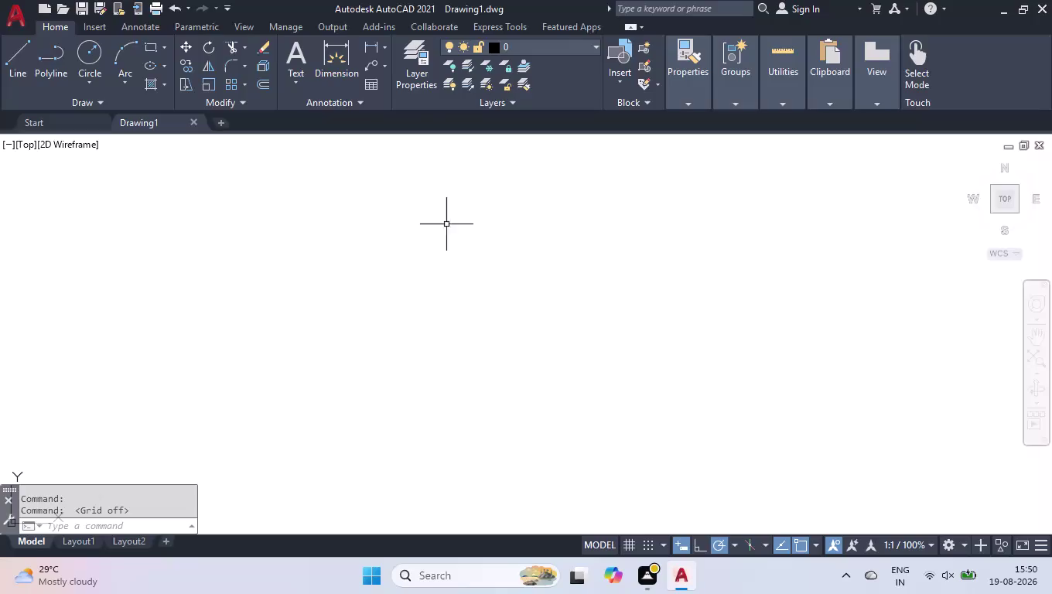
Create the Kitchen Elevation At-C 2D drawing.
Set the drawing units length precision to 0 (whole numbers) with UN.
text(NUN)
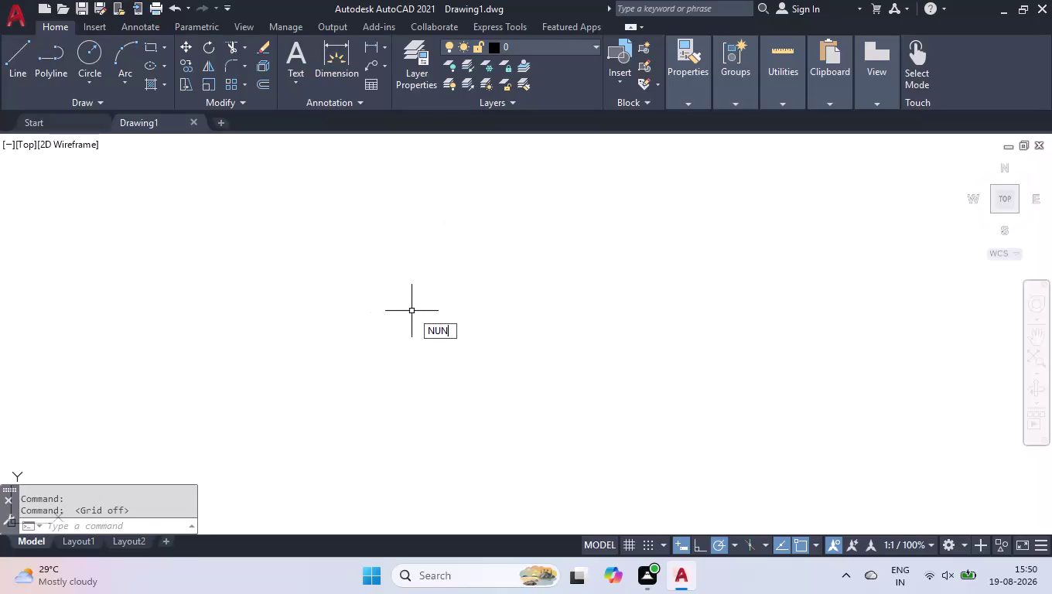
key(BackSpace)
key(BackSpace)
key(BackSpace)
text(UN)
key(Return)
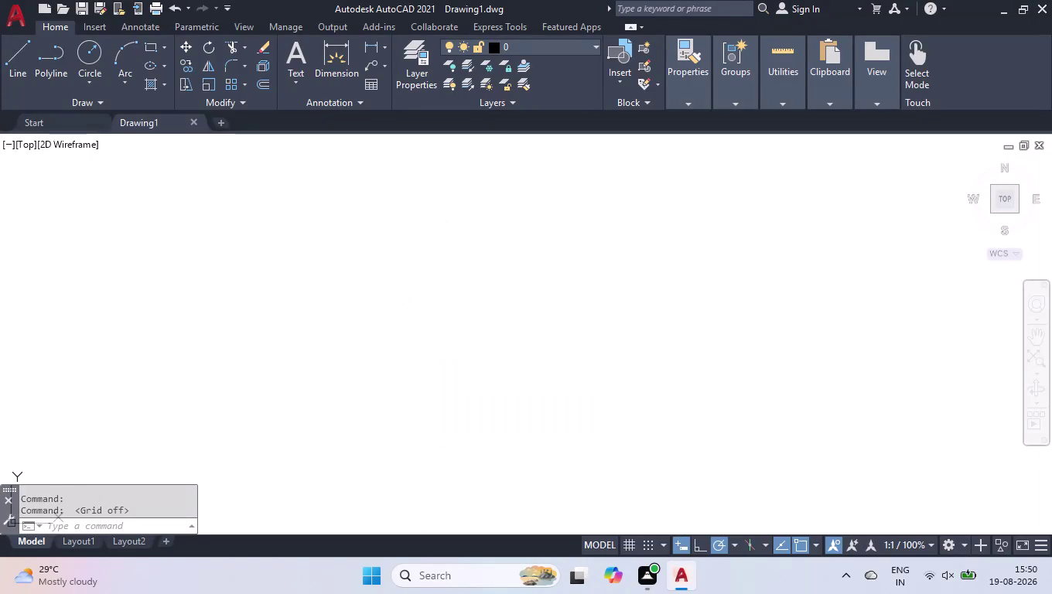
click(427, 208)
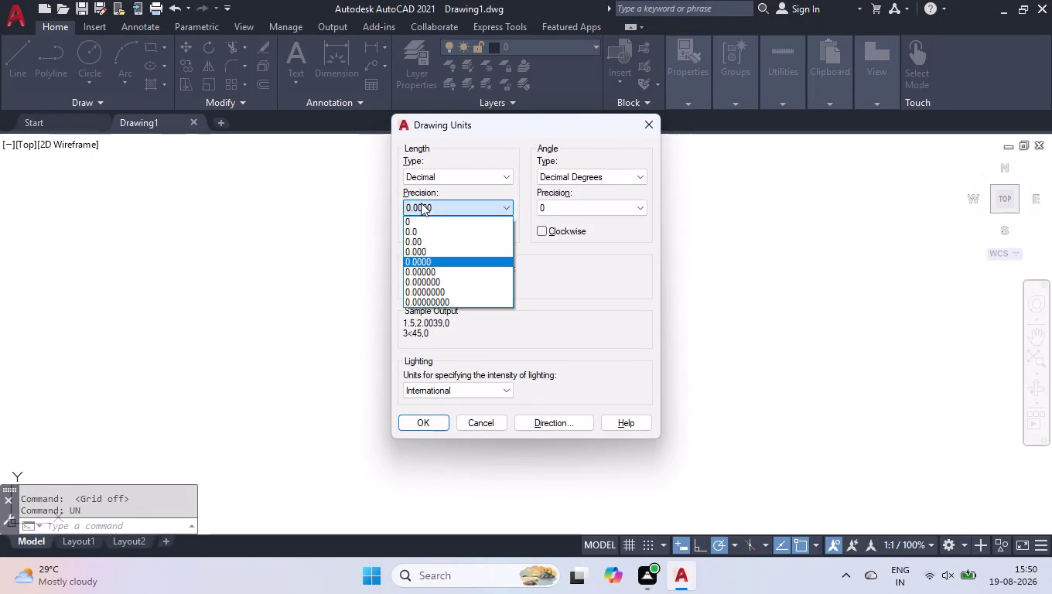
click(422, 225)
click(429, 425)
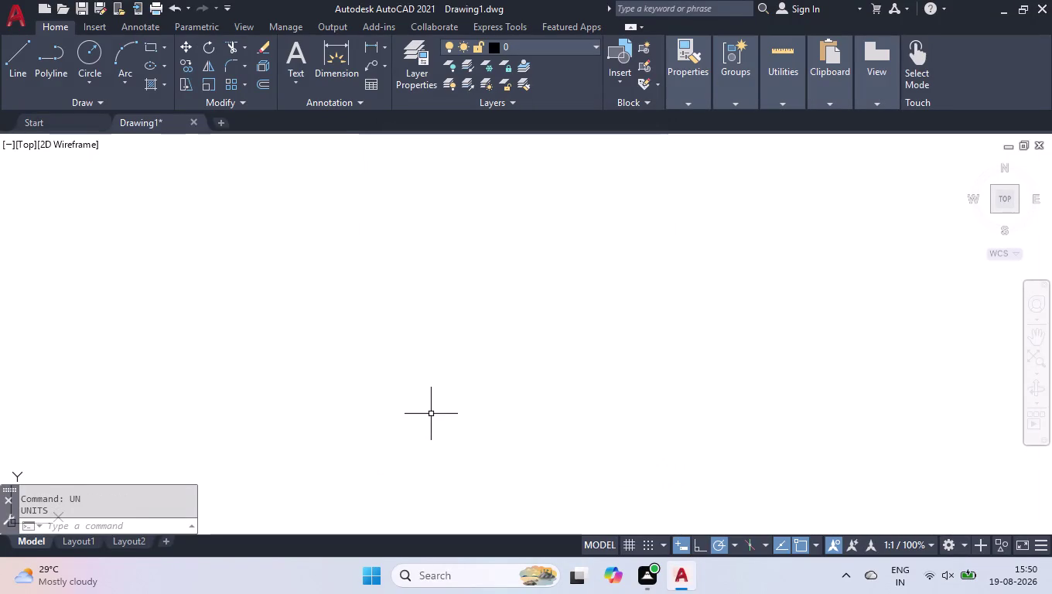
Give the ISO-25 dimension style grey dimension lines using colour 254.
key(d)
key(Return)
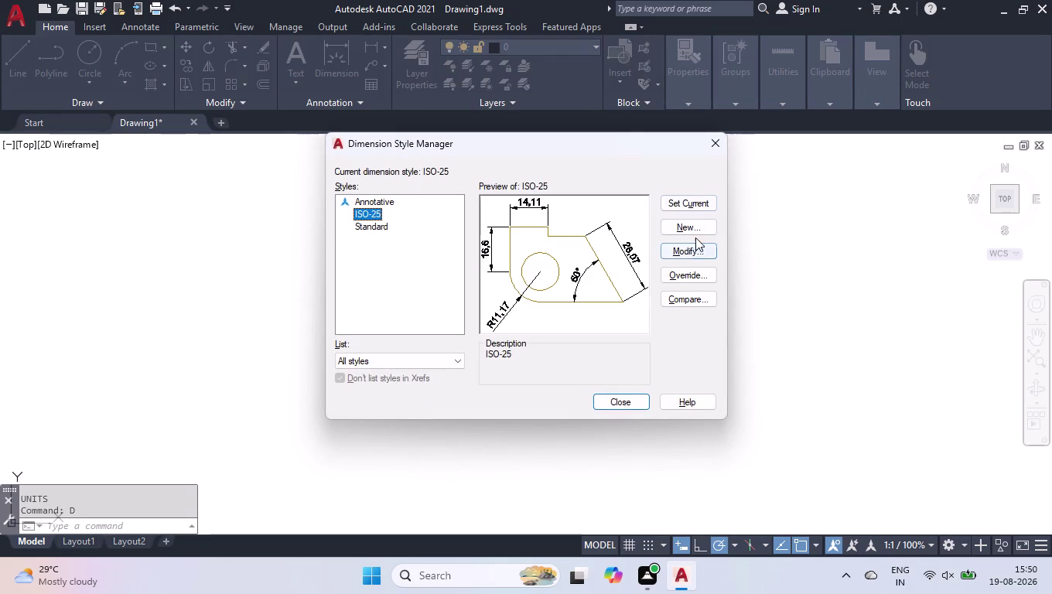
click(693, 252)
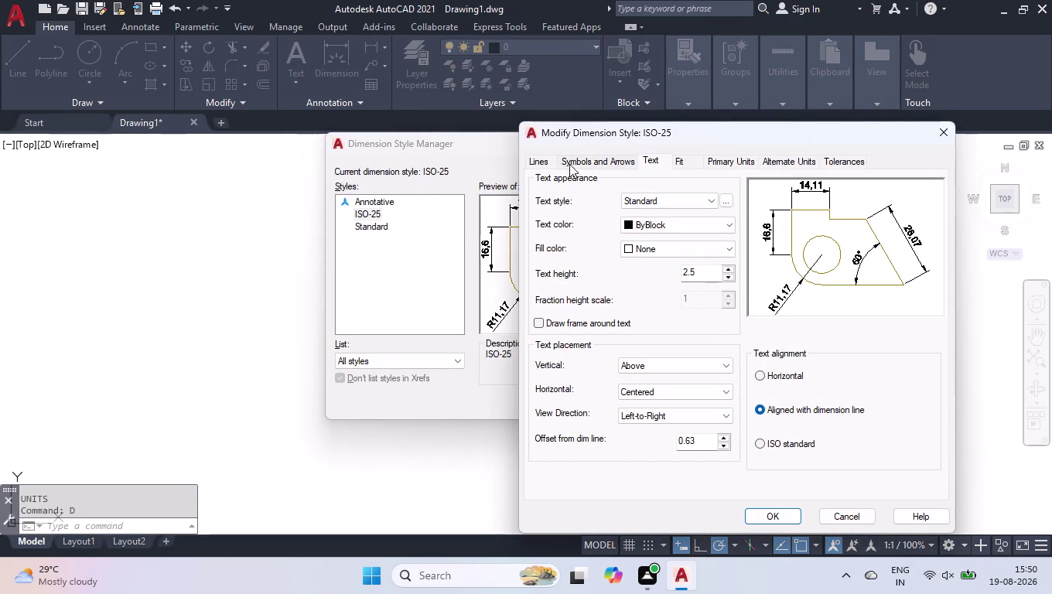
click(546, 164)
click(658, 196)
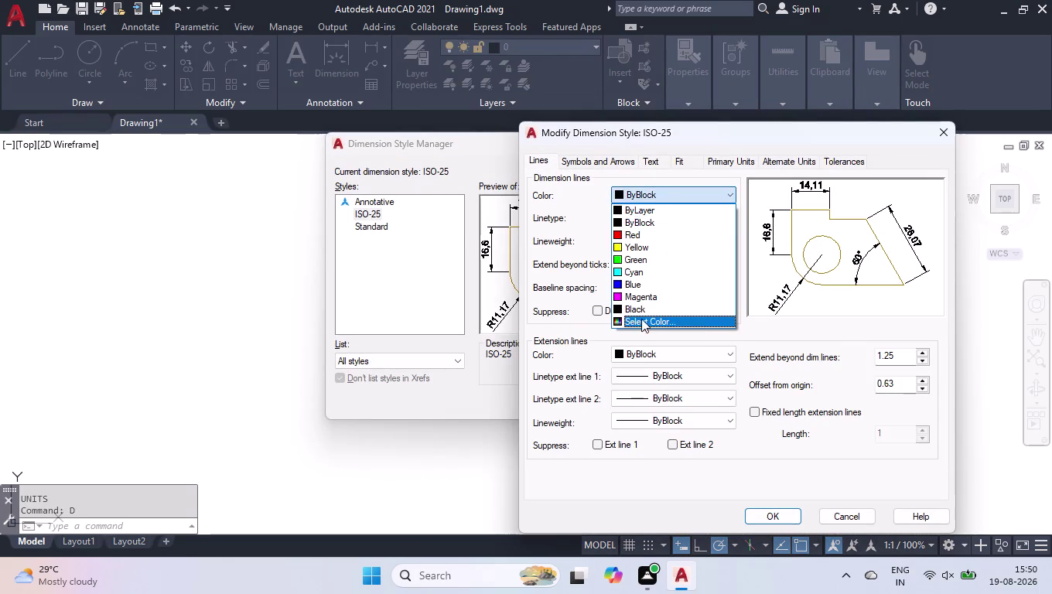
click(641, 318)
click(456, 344)
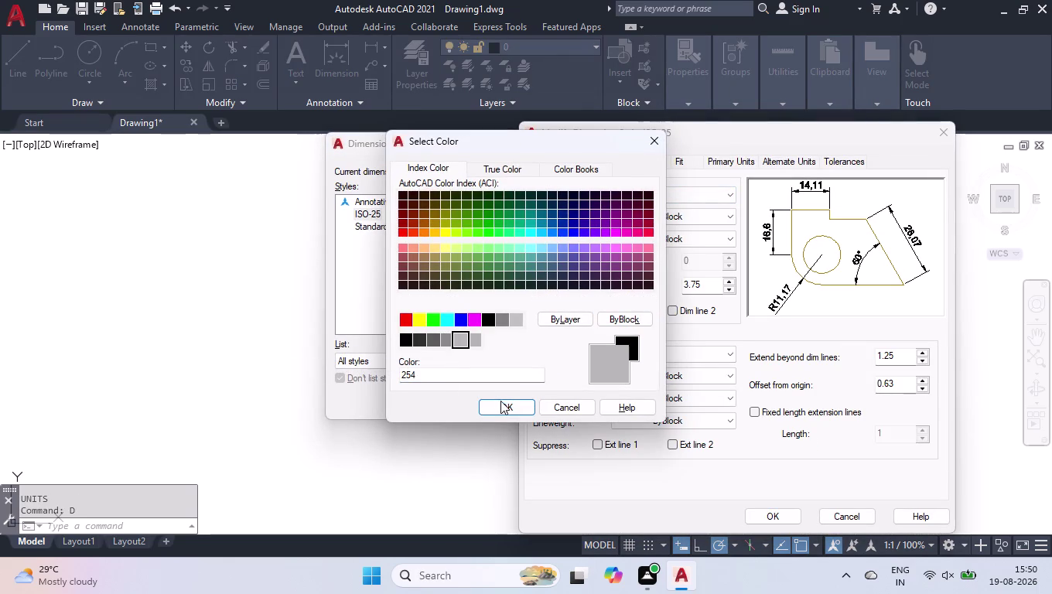
click(501, 406)
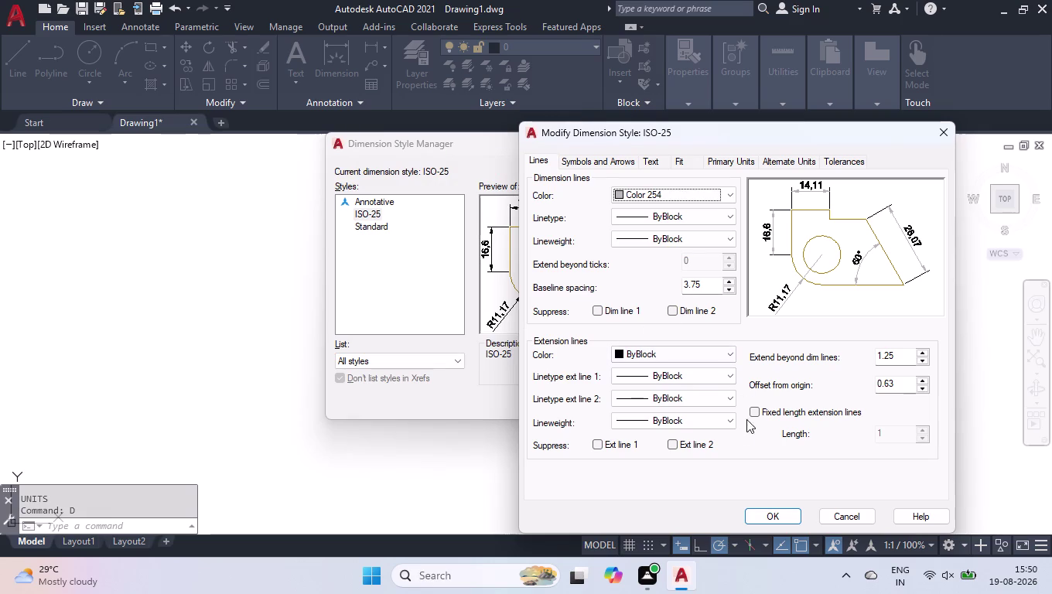
Set the ISO-25 arrowhead size to 50.
click(757, 413)
click(613, 165)
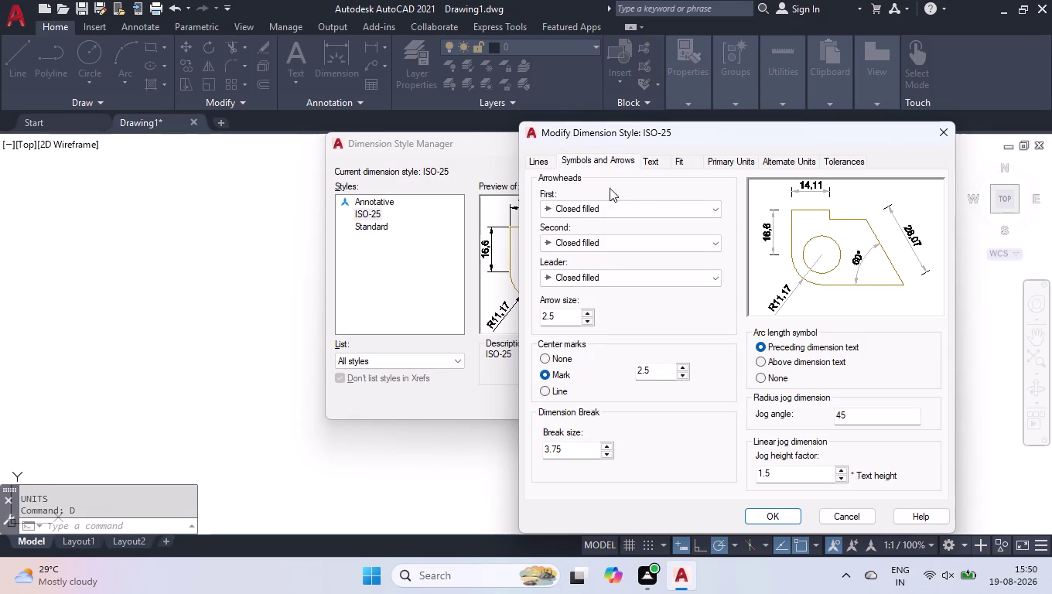
drag(568, 318, 265, 334)
text(50)
key(Return)
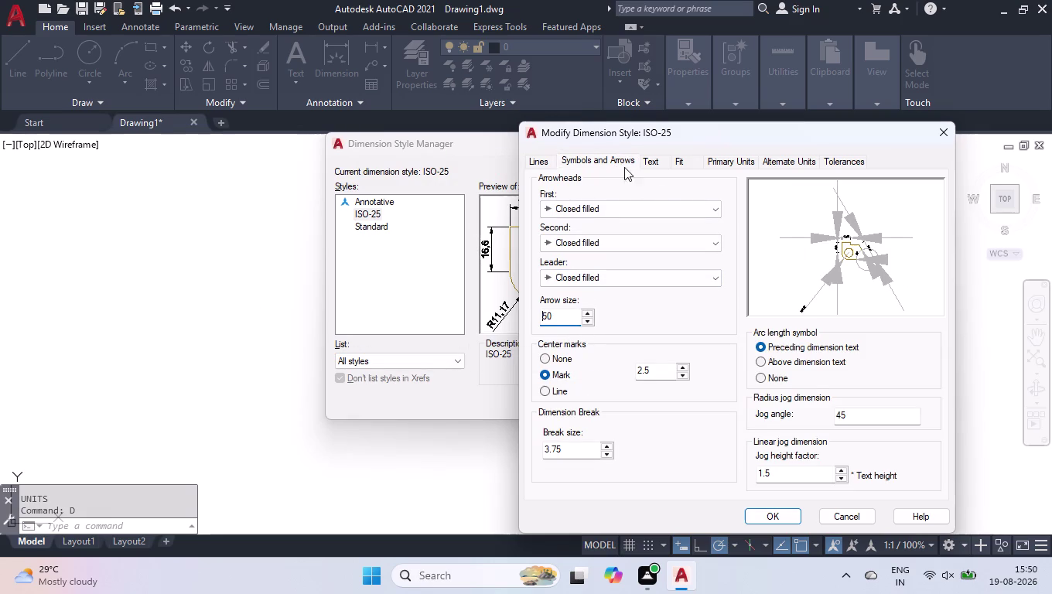
Make ISO-25 dimension text red, 60 high and vertically centred.
click(650, 157)
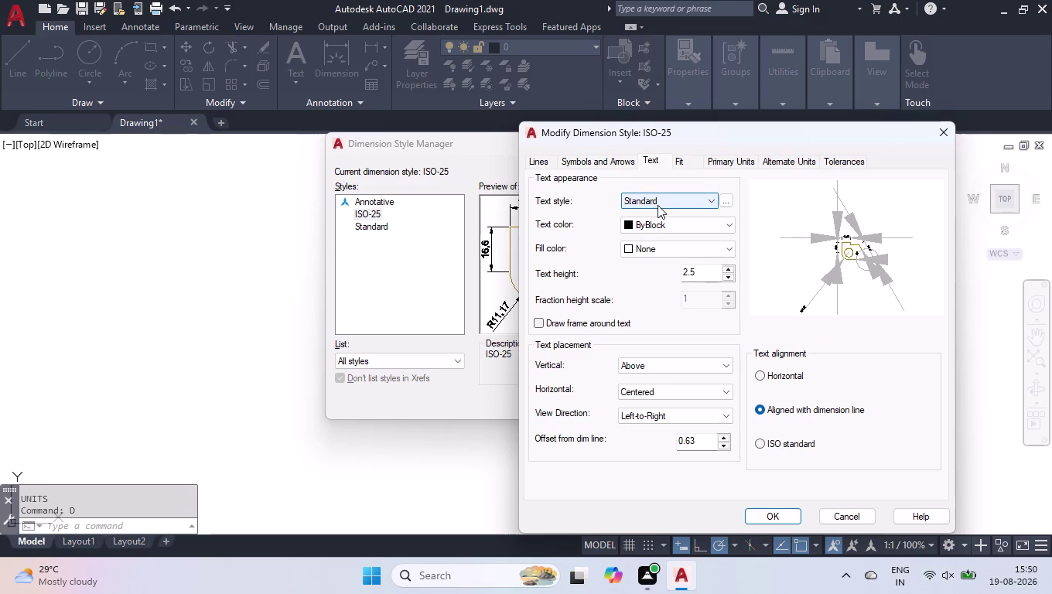
click(657, 222)
click(668, 263)
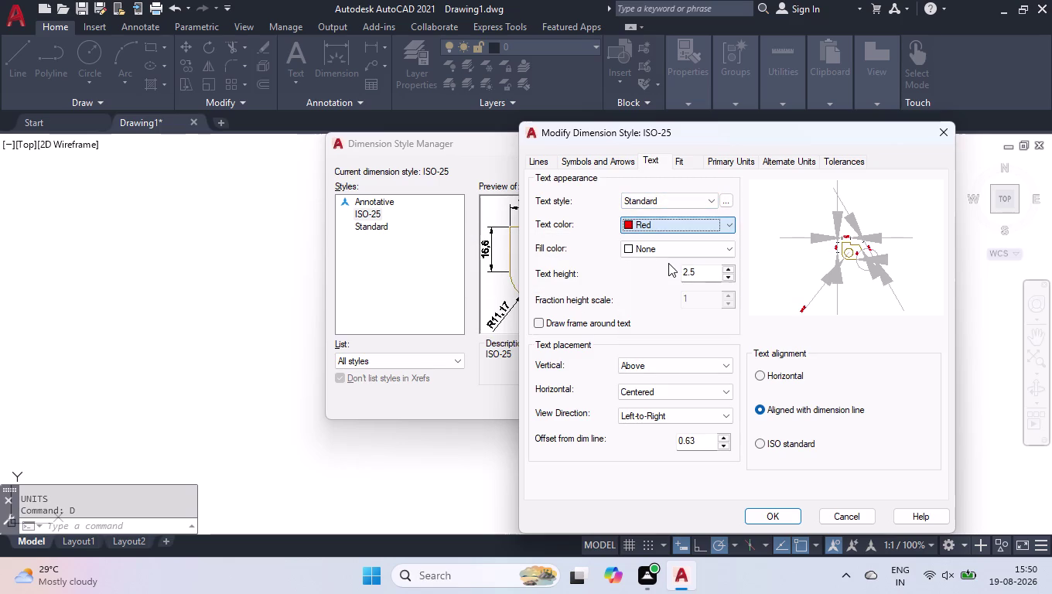
drag(699, 273, 572, 279)
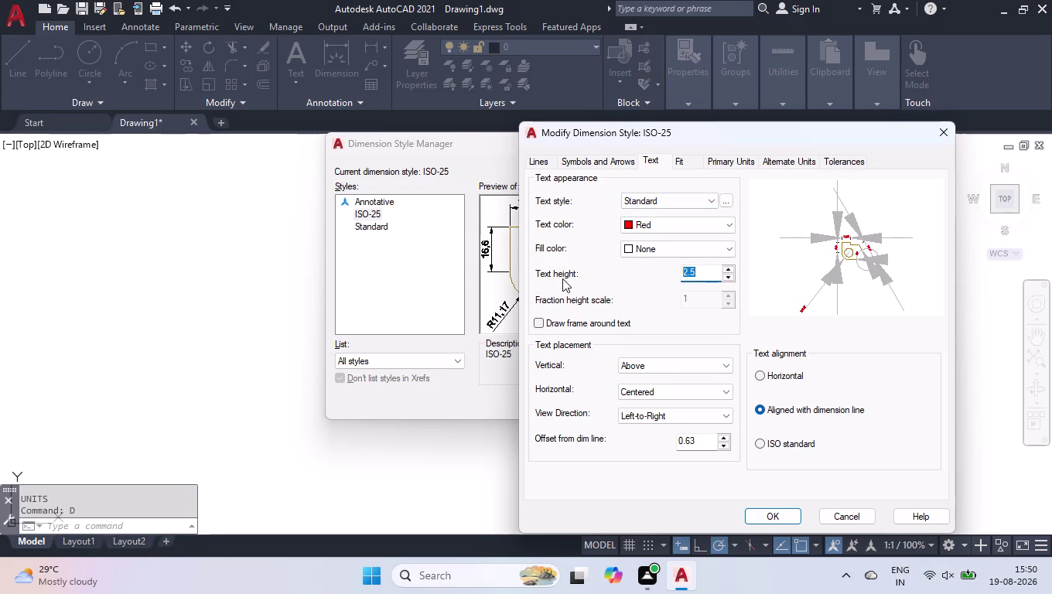
text(60)
key(Return)
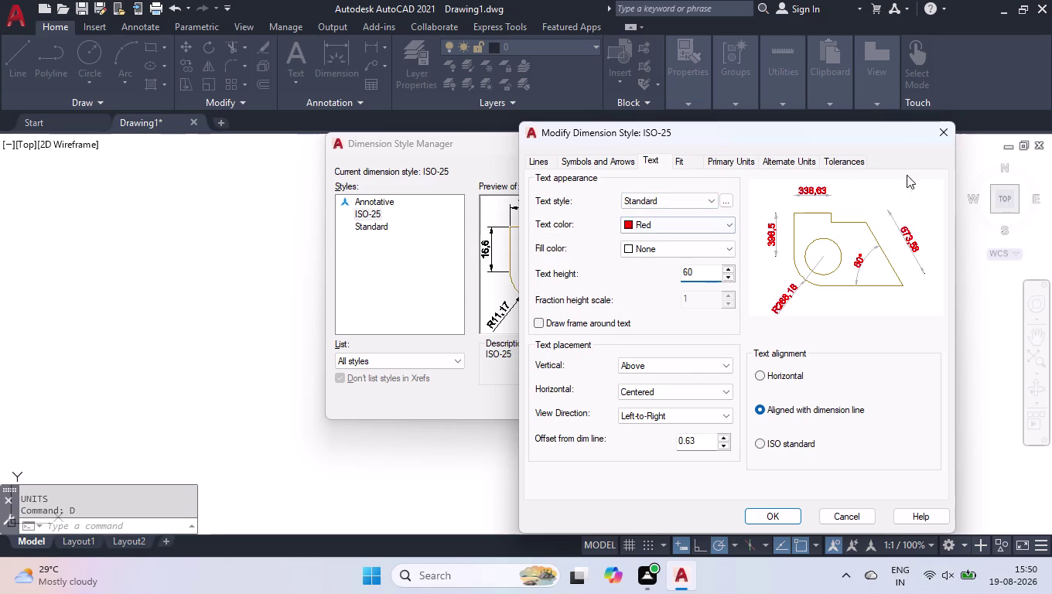
click(684, 372)
click(673, 382)
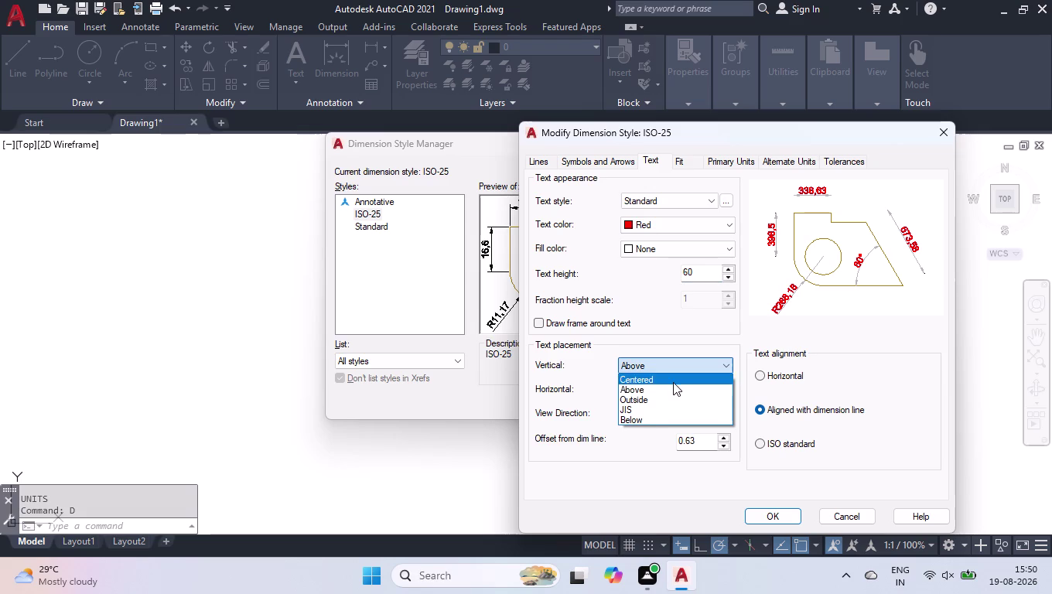
click(689, 164)
Set ISO-25 precision to whole numbers and make it the current style.
click(743, 165)
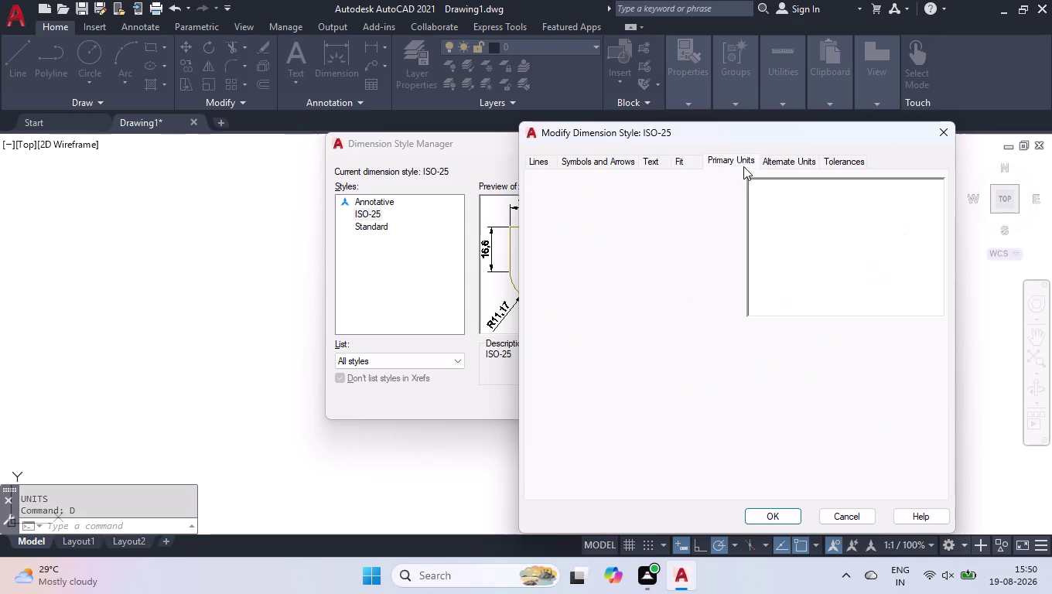
click(675, 209)
click(662, 232)
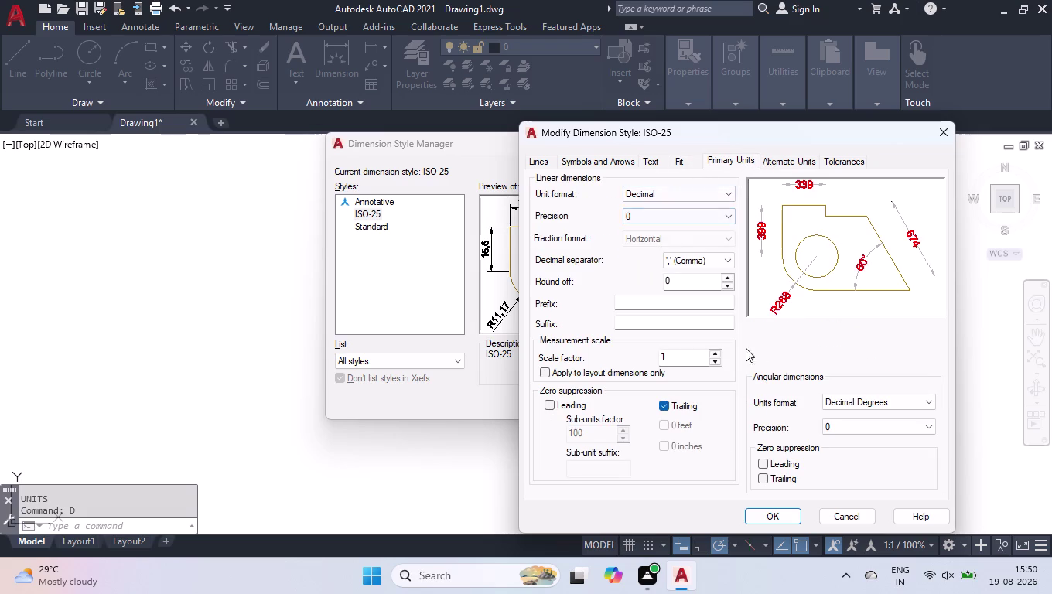
click(748, 515)
click(690, 207)
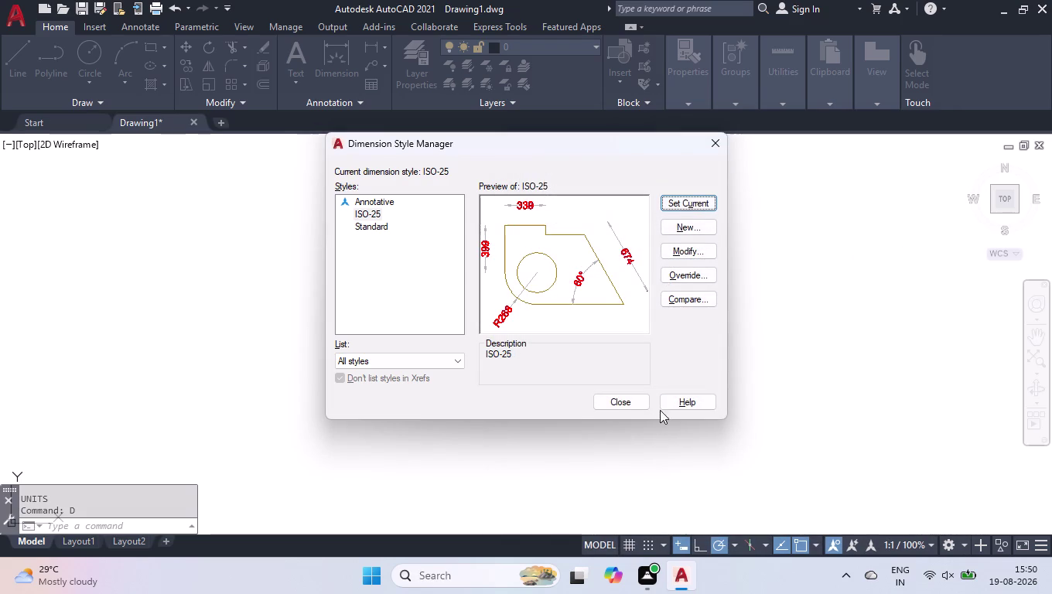
click(599, 399)
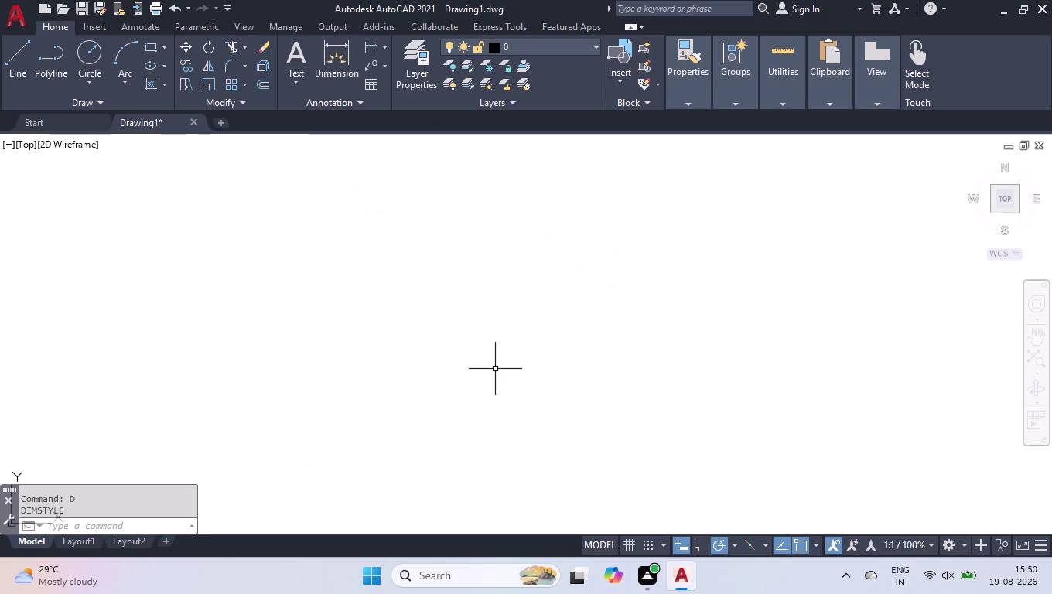
With Ortho on, draw the 3174-long bottom line of the wardrobe outline.
key(l)
key(Return)
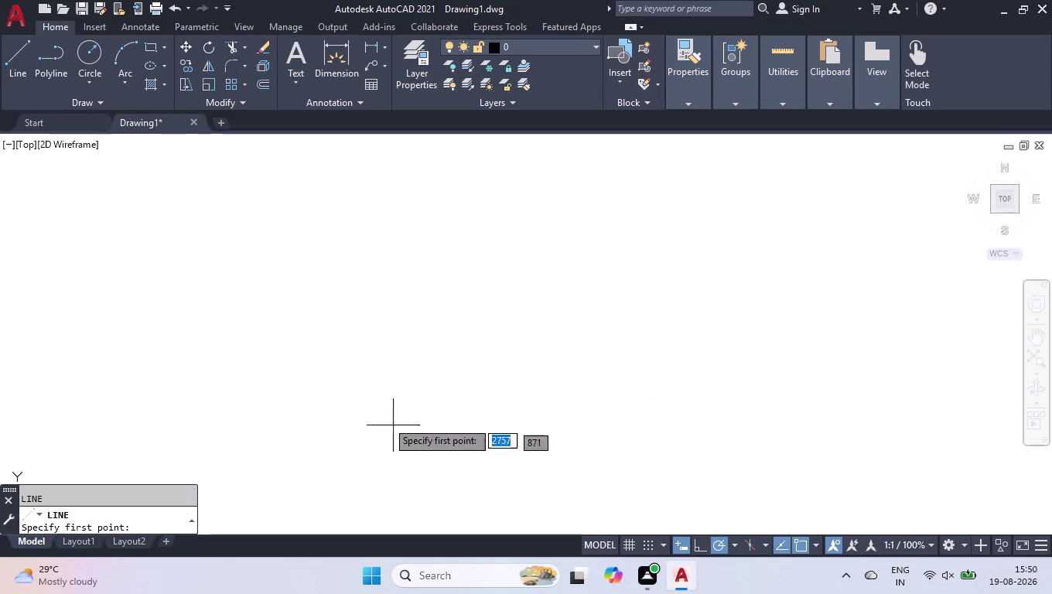
click(703, 545)
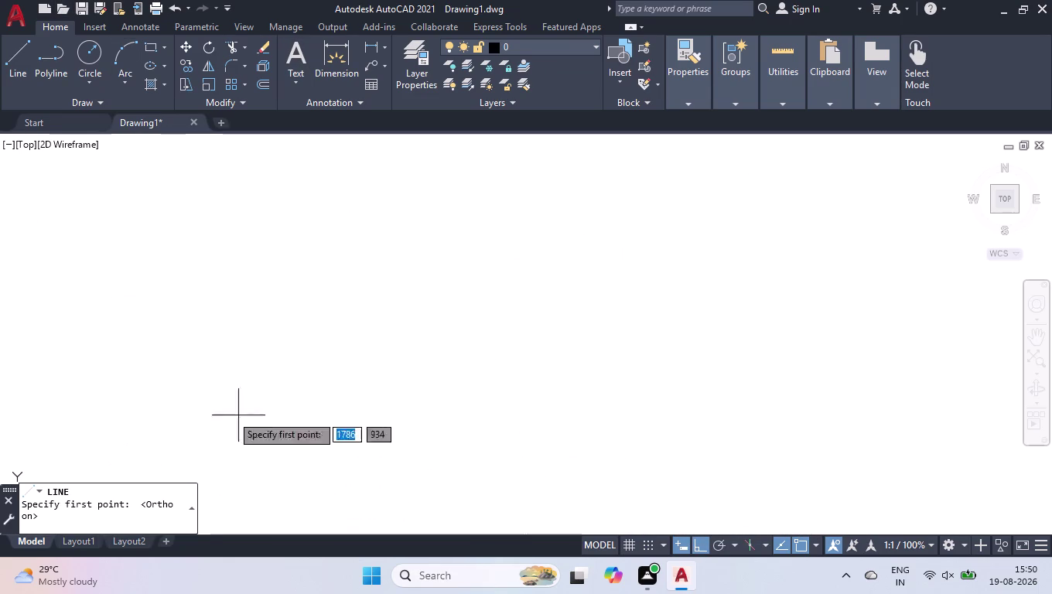
click(285, 497)
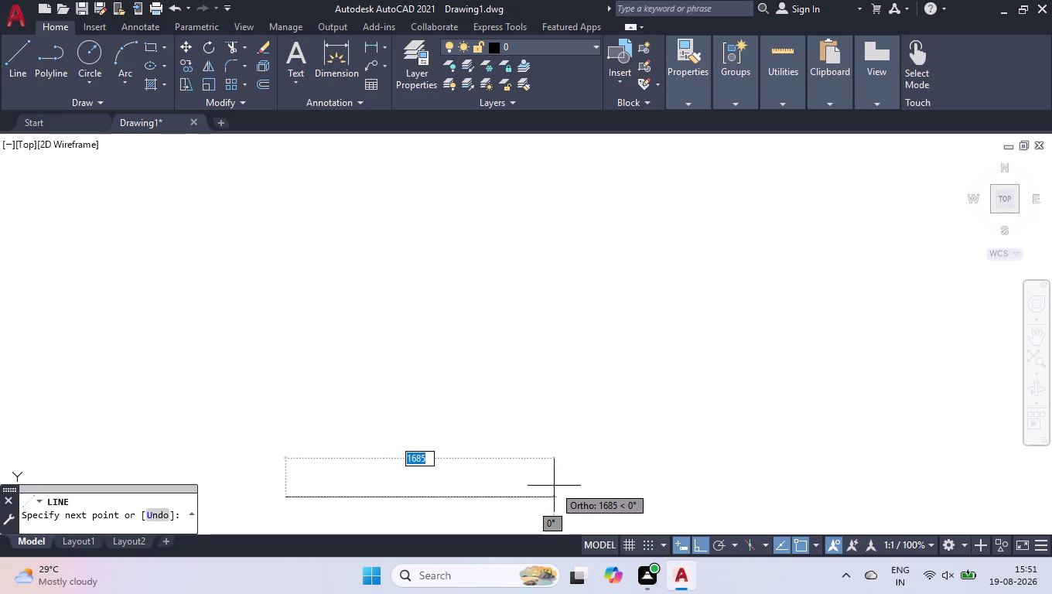
text(3174)
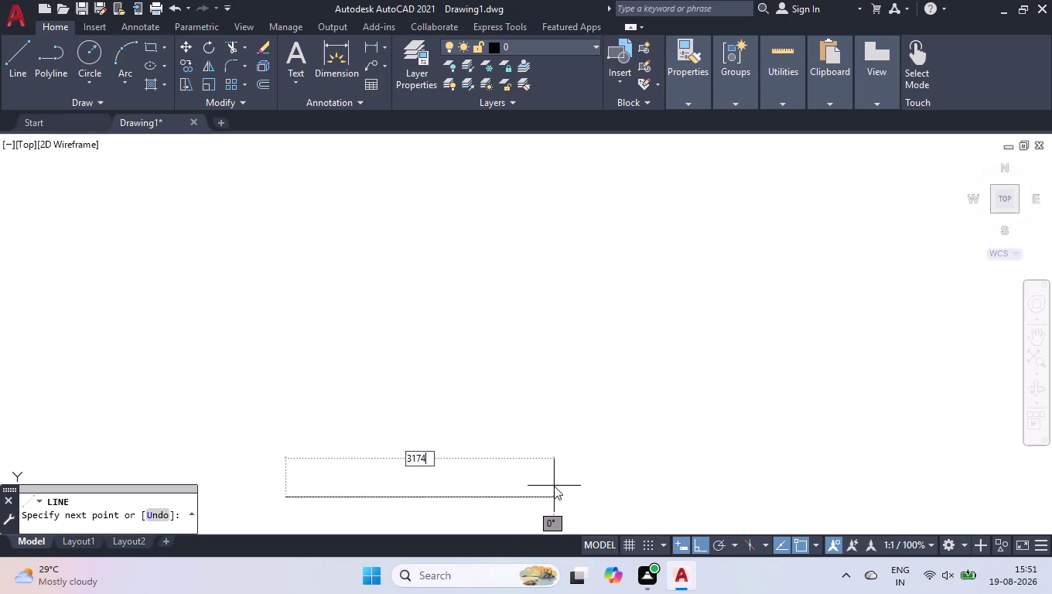
key(Return)
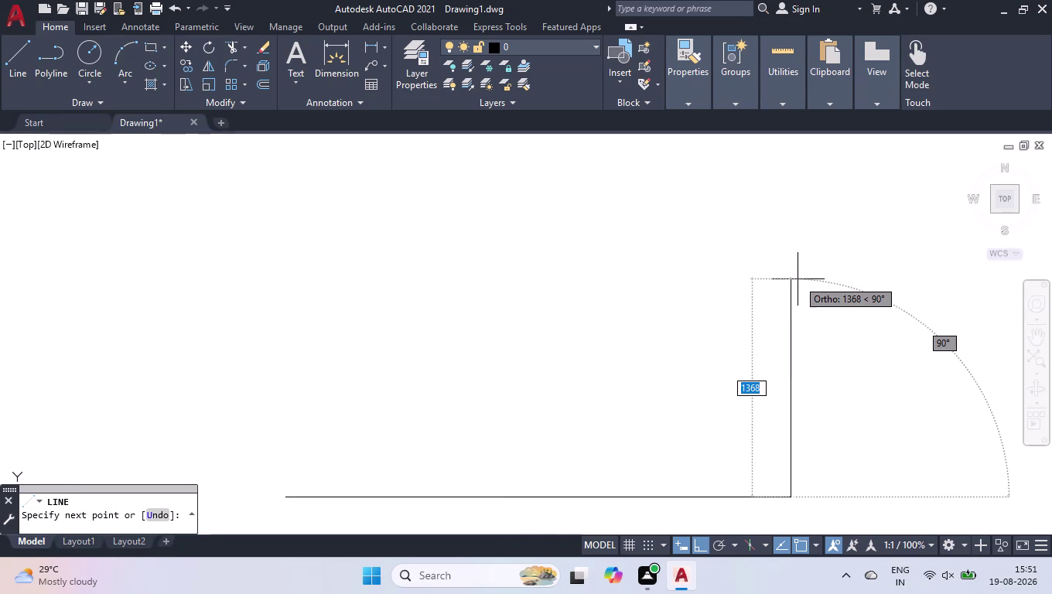
Add the 2850 vertical side and 3174 top line, then close the rectangle.
text(2850)
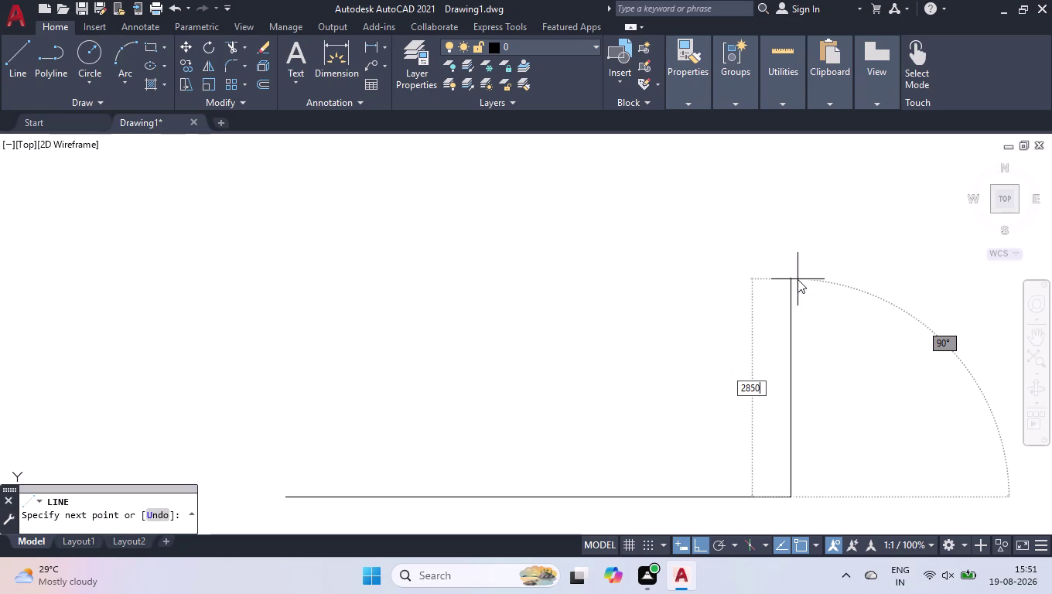
key(Return)
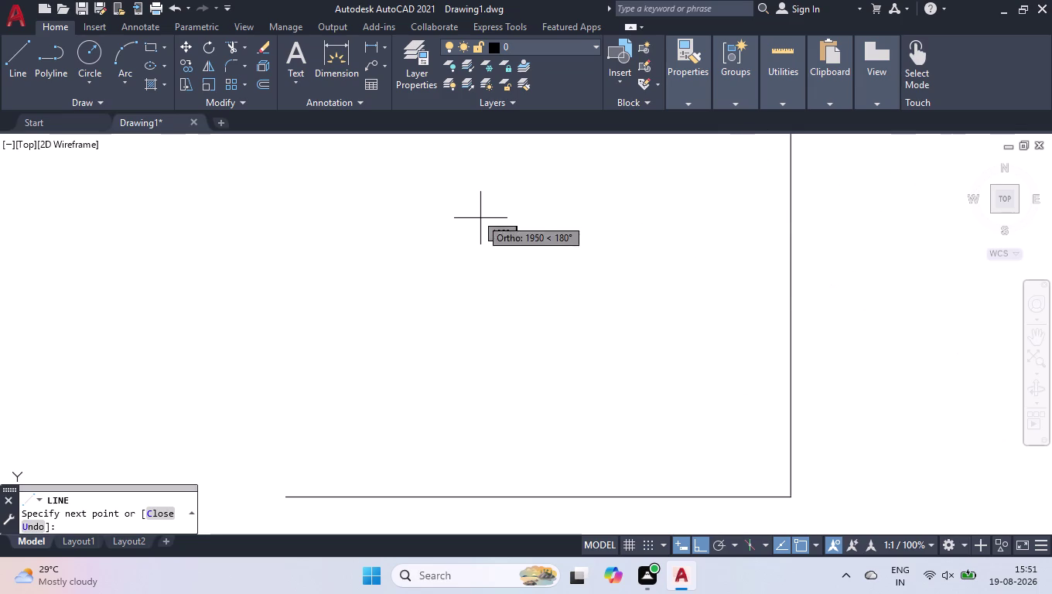
scroll(down, 3)
scroll(down, 3)
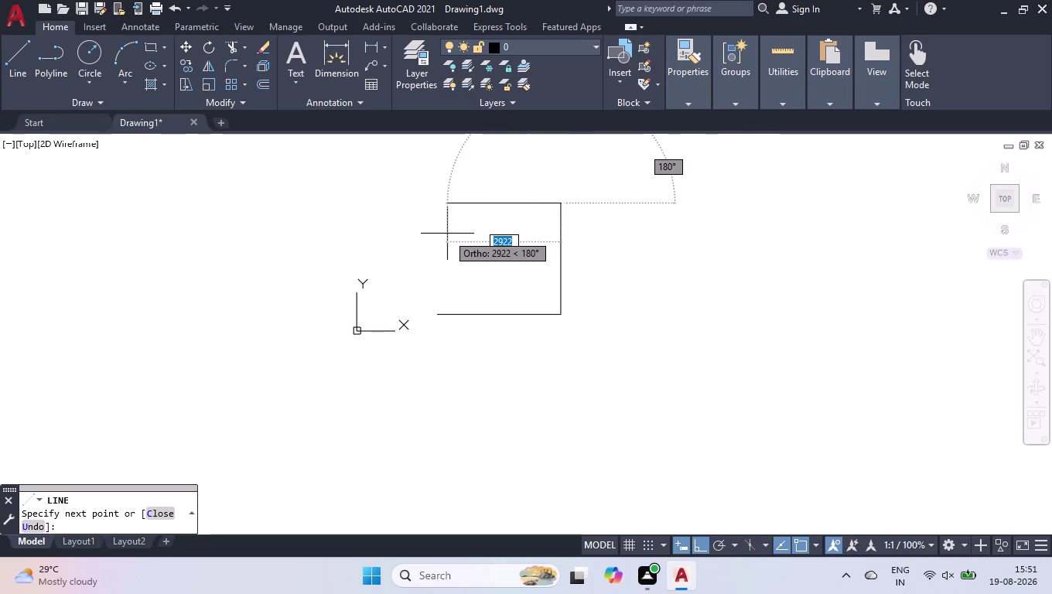
text(3)
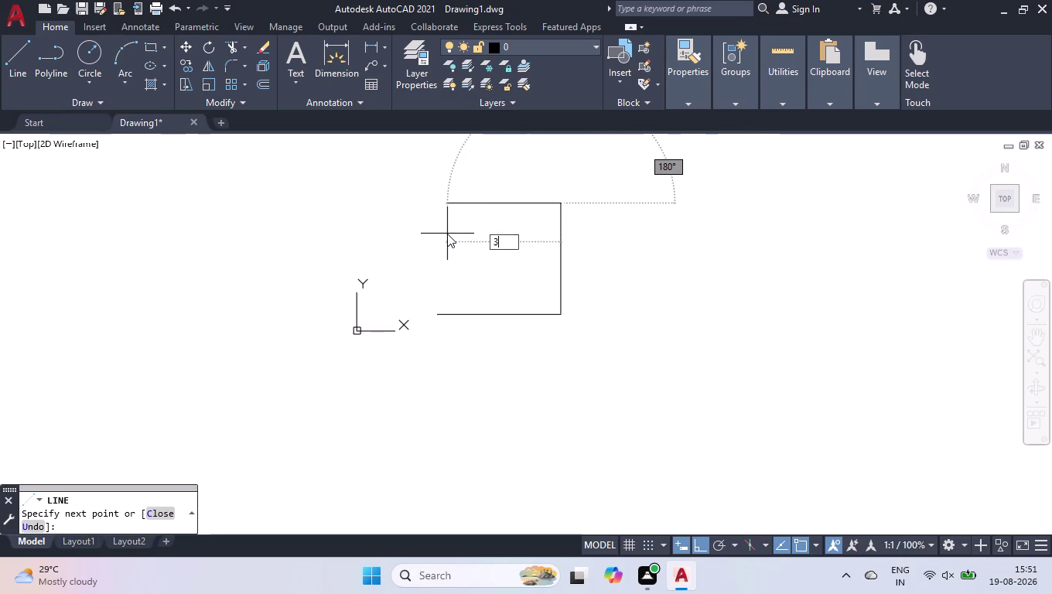
text(174)
key(Return)
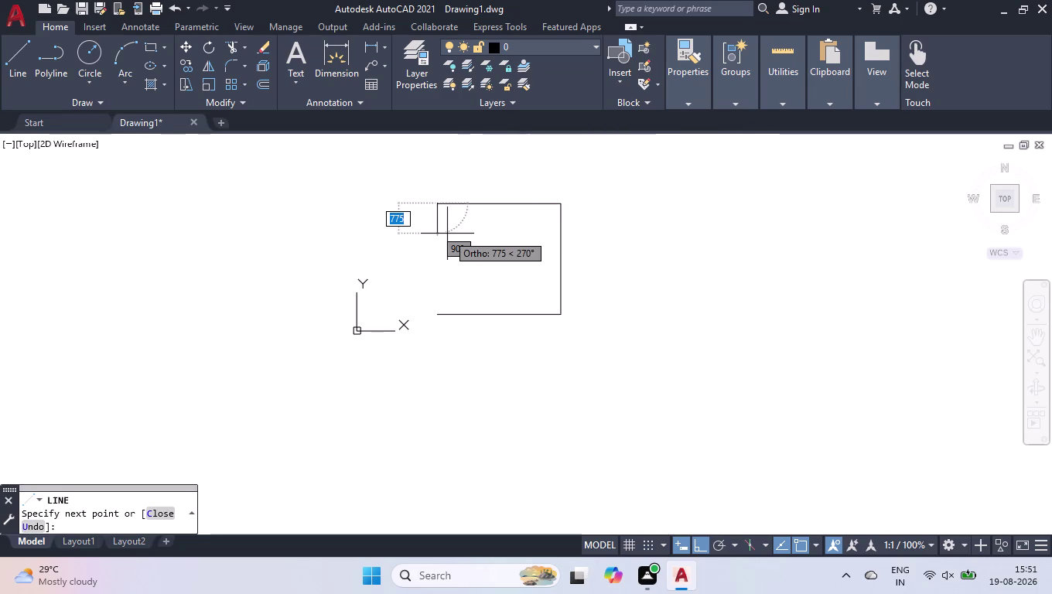
key(c)
key(Return)
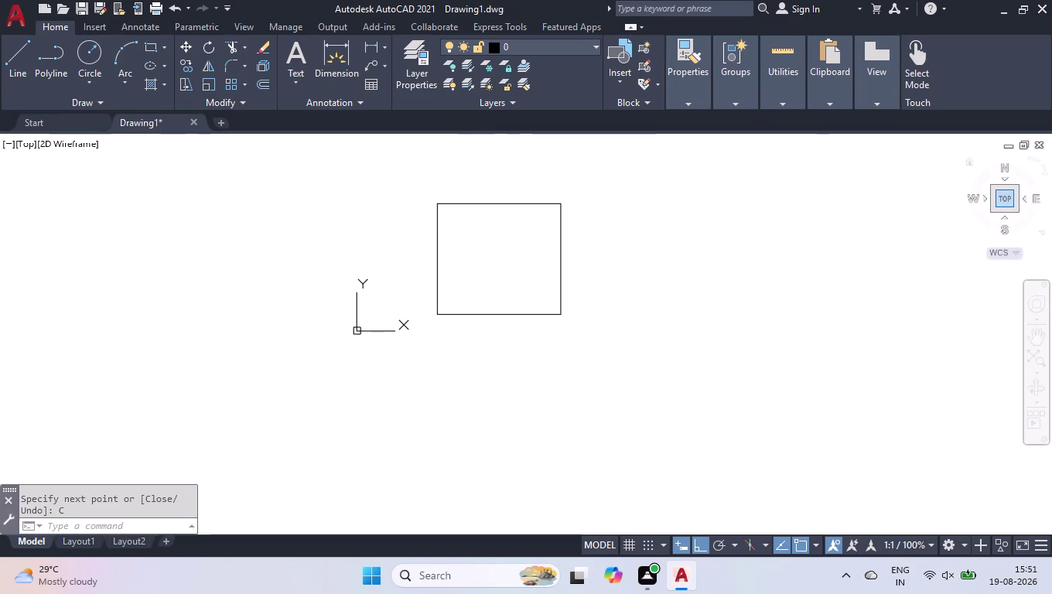
click(1001, 199)
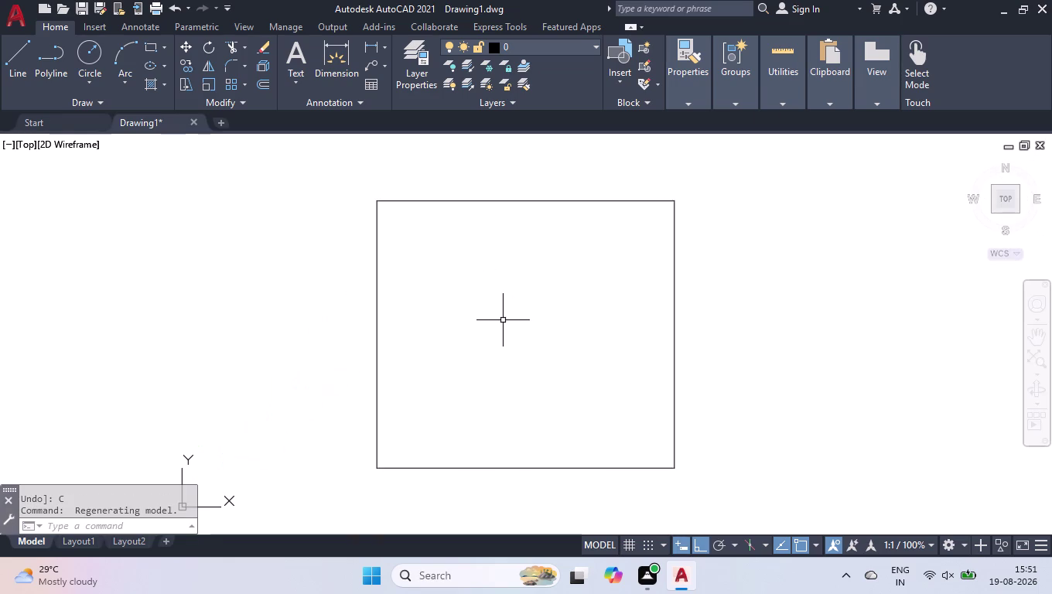
Offset the outline's left side 124 units inward.
text(OFF)
key(Return)
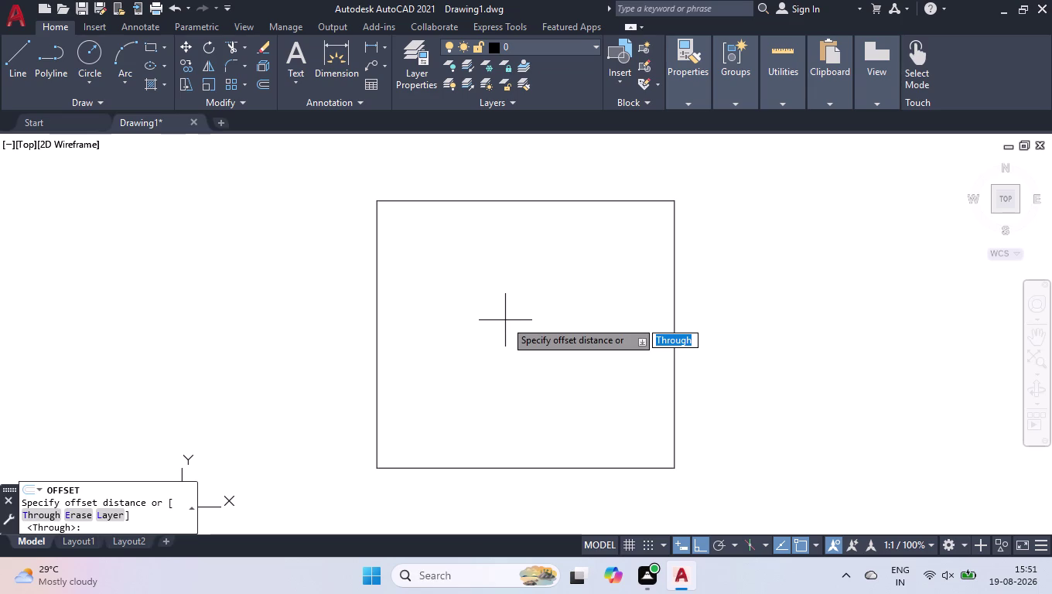
text(124)
key(Return)
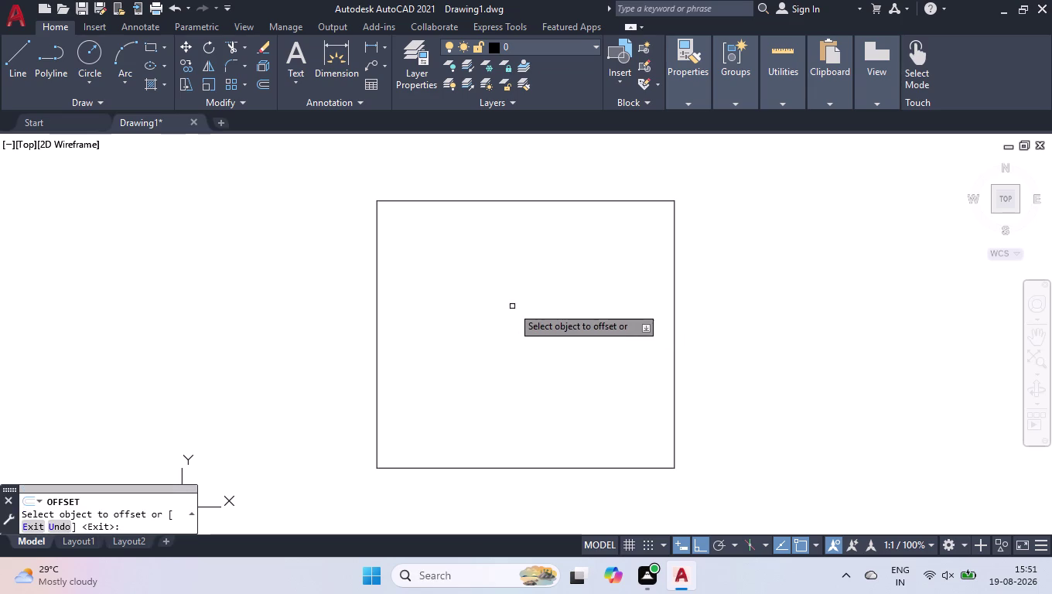
click(378, 300)
click(497, 307)
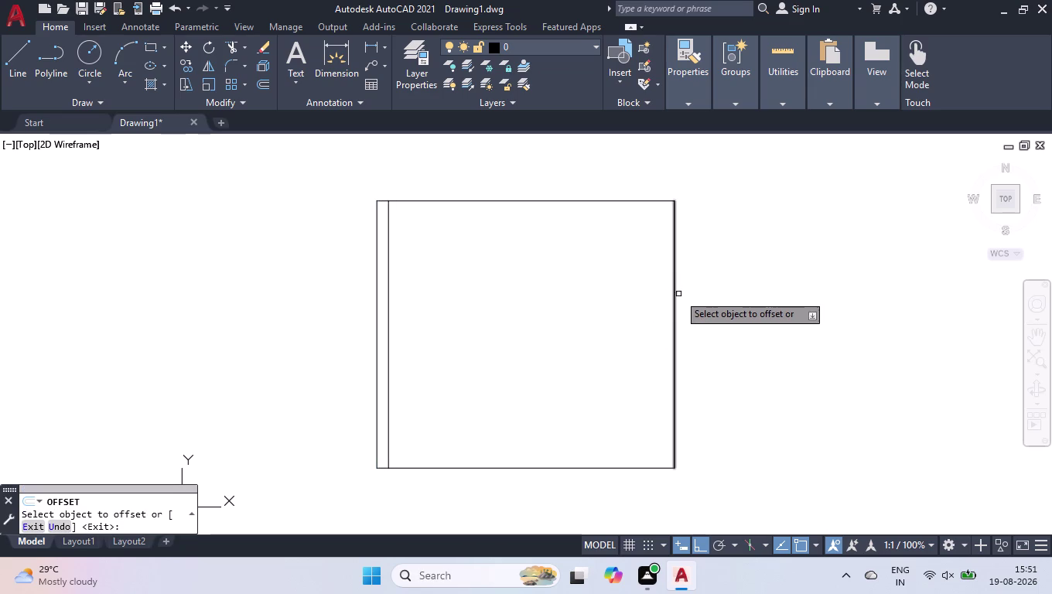
Offset the outline's right side 229 units inward.
click(675, 295)
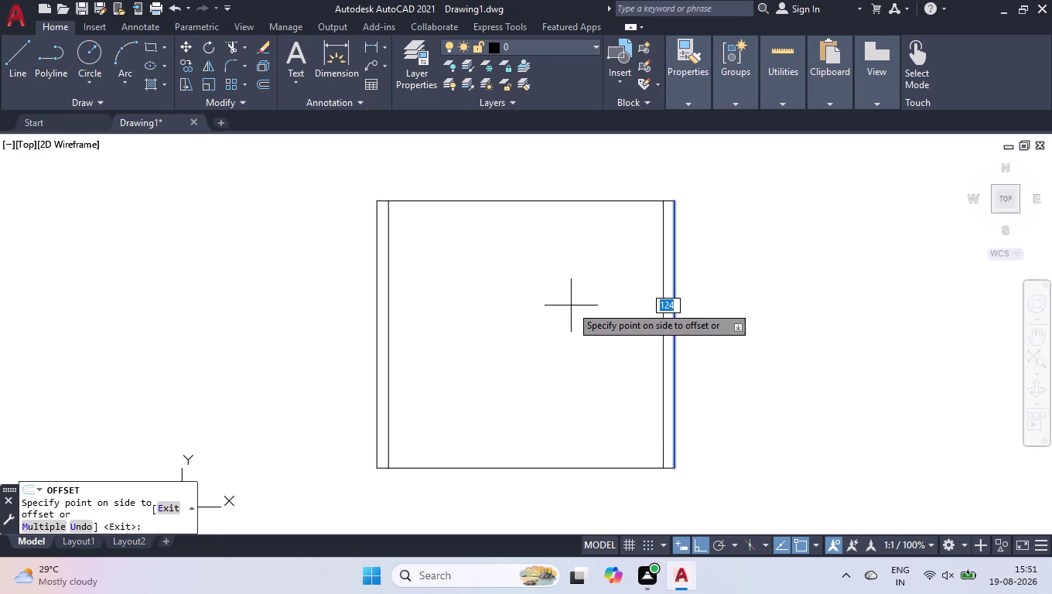
text(22)
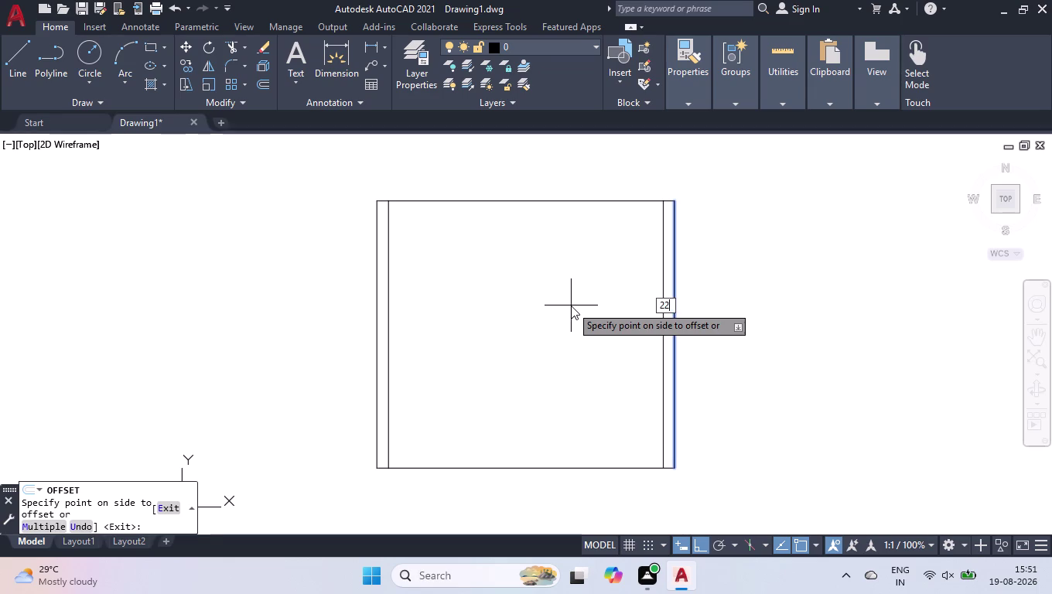
text(9)
key(Return)
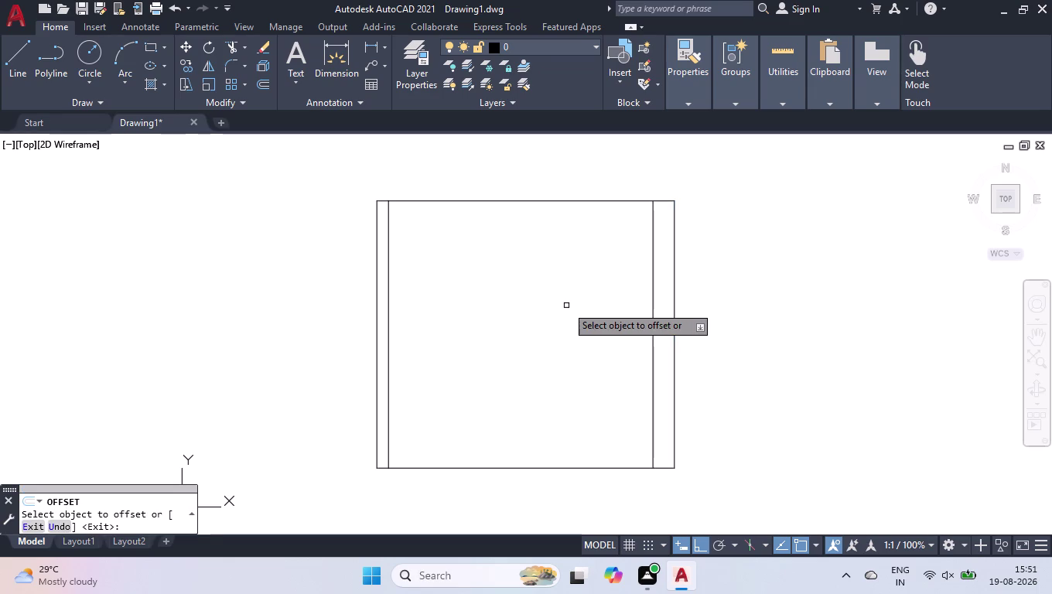
key(Return)
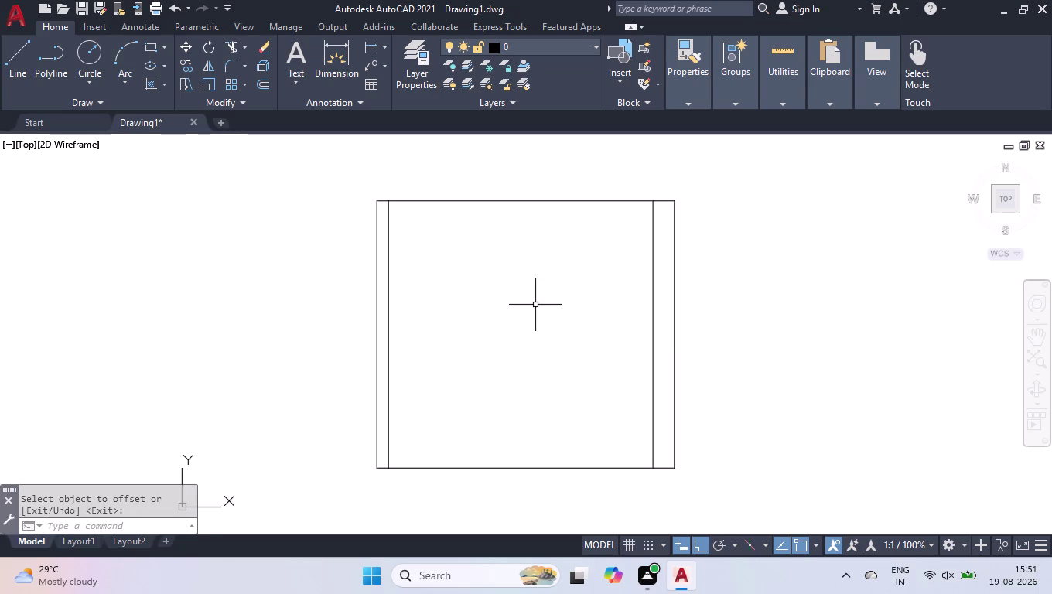
key(space)
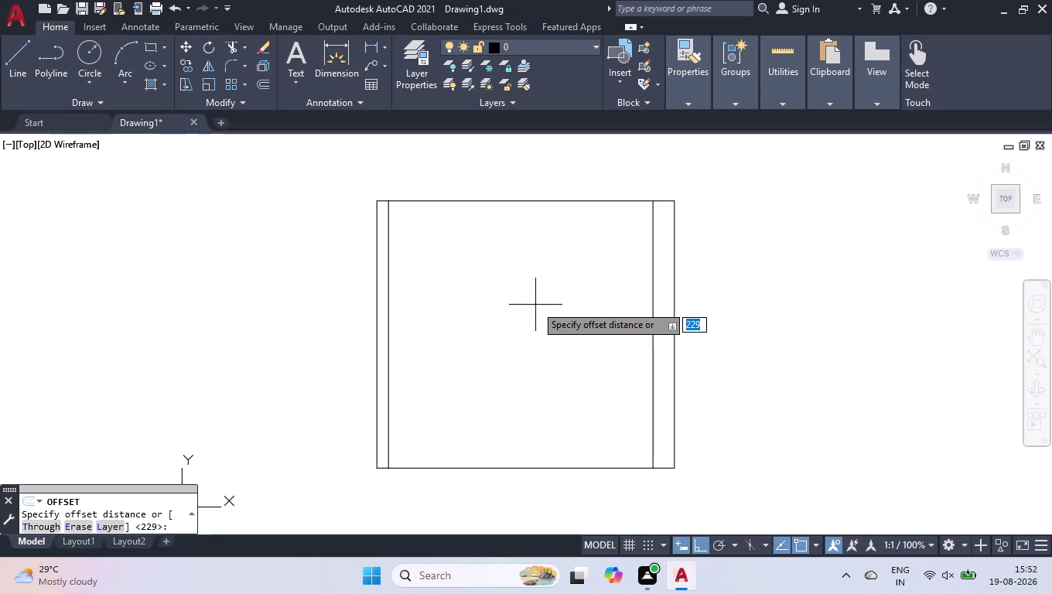
Offset the right inner border 1150 units to the left as a partition.
text(1150)
key(Return)
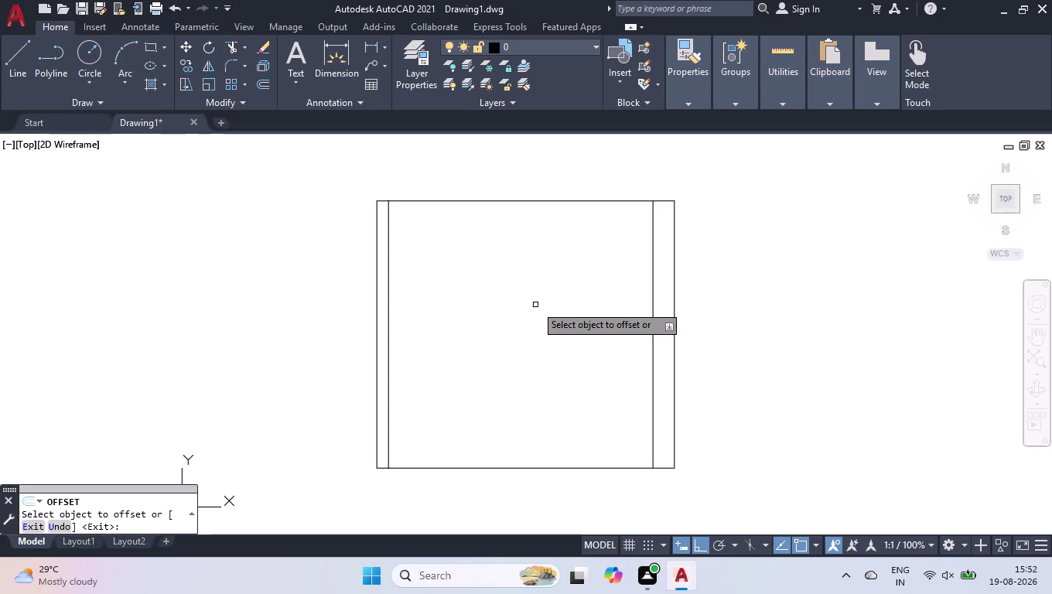
click(653, 345)
click(509, 384)
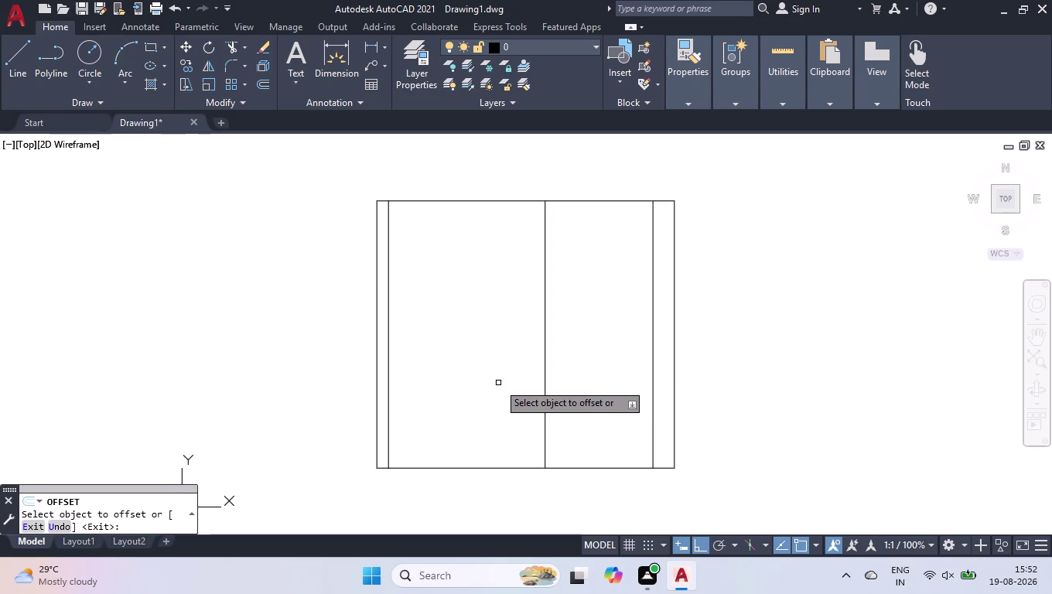
key(Return)
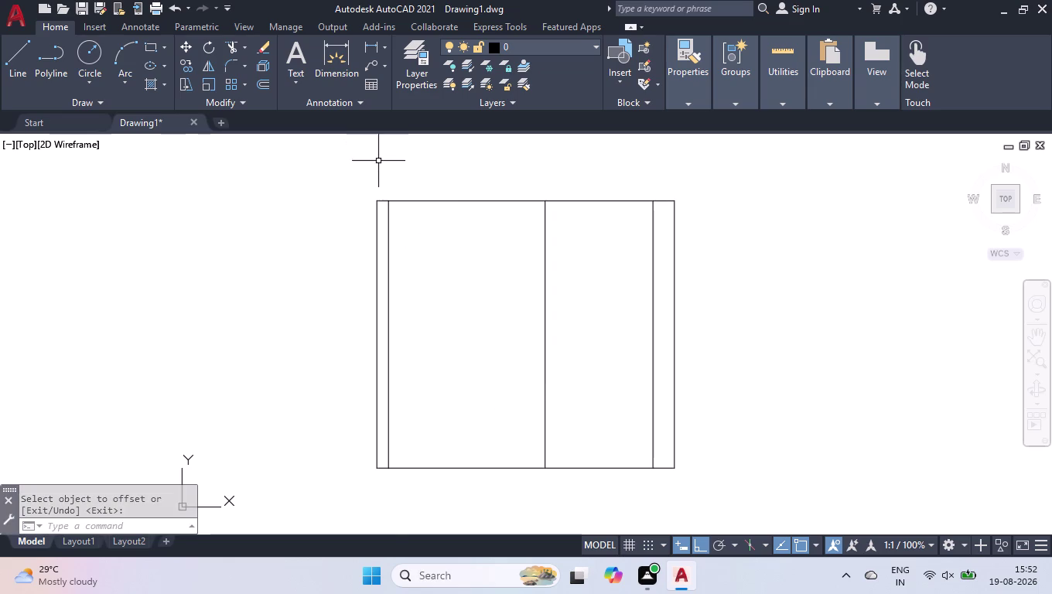
scroll(up, 3)
Break the top outline edge at the partition and at the left inner border.
scroll(up, 3)
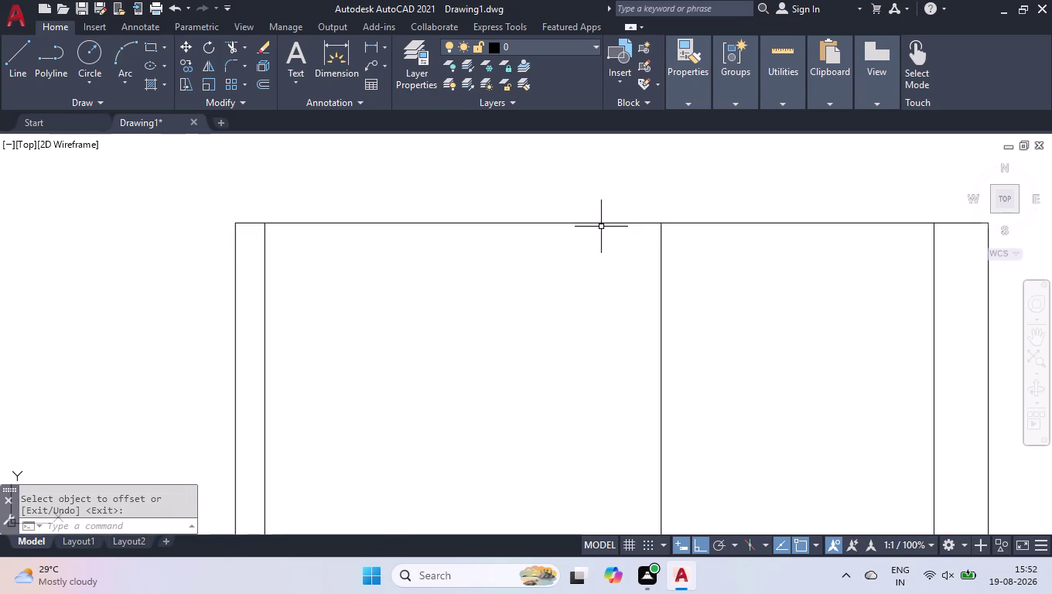
text(BR)
key(Down)
key(Return)
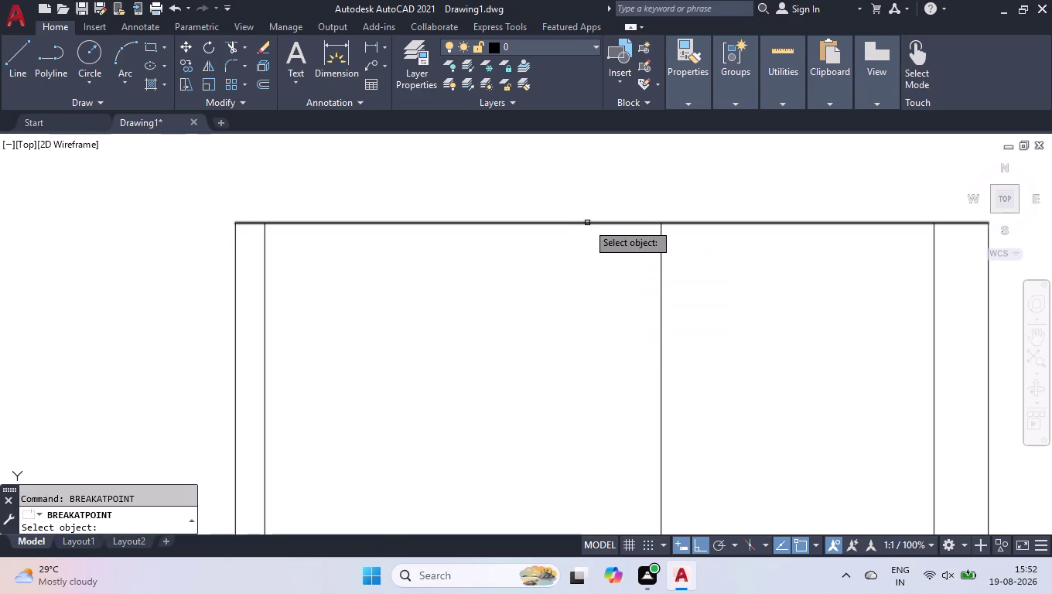
click(560, 223)
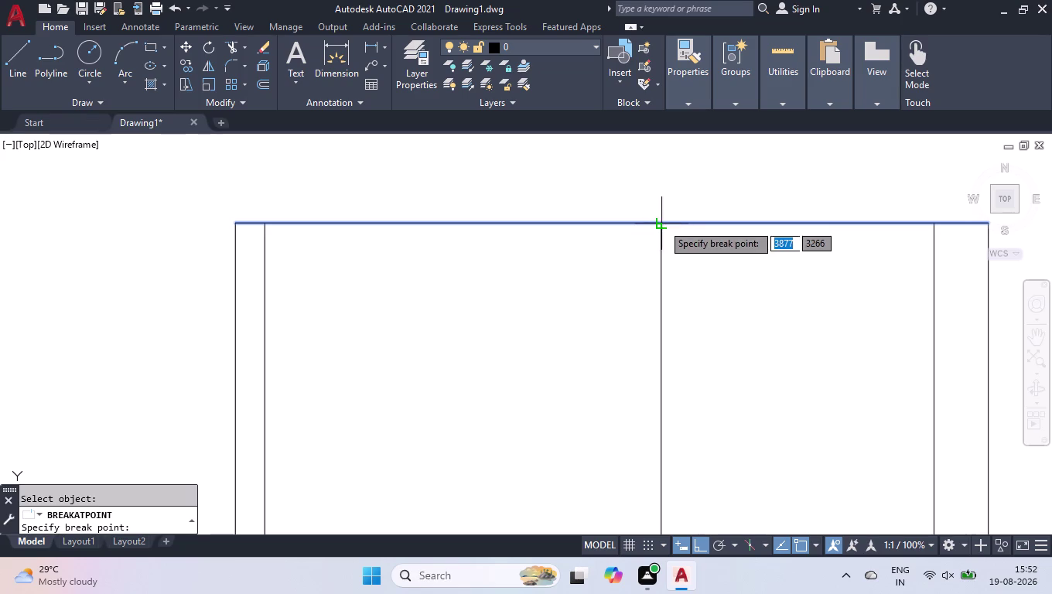
click(662, 224)
key(space)
click(269, 222)
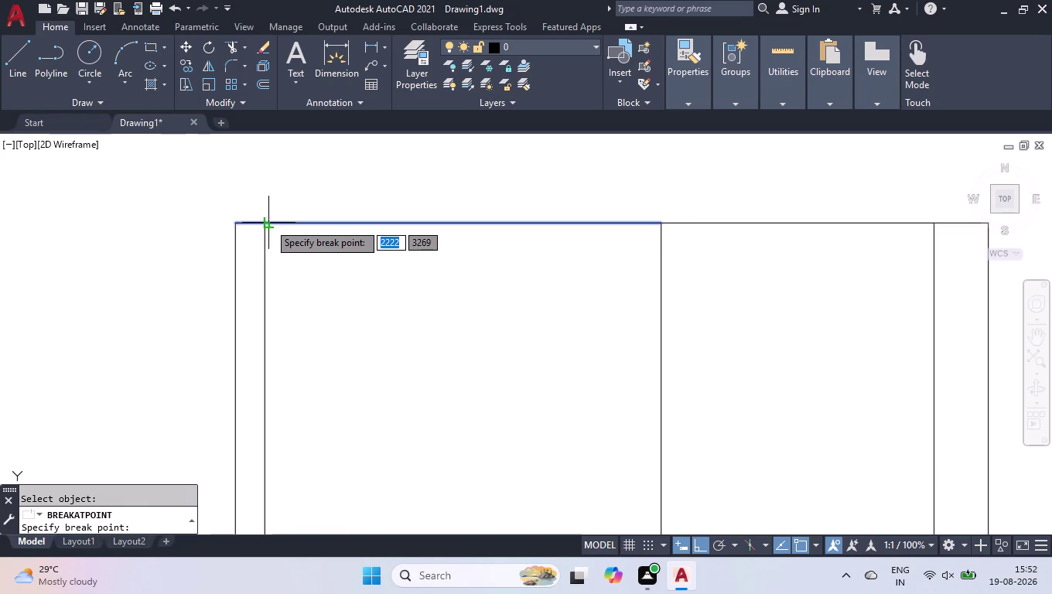
click(266, 223)
Offset the top edge segment 40 units downward to form a top strip.
text(OF)
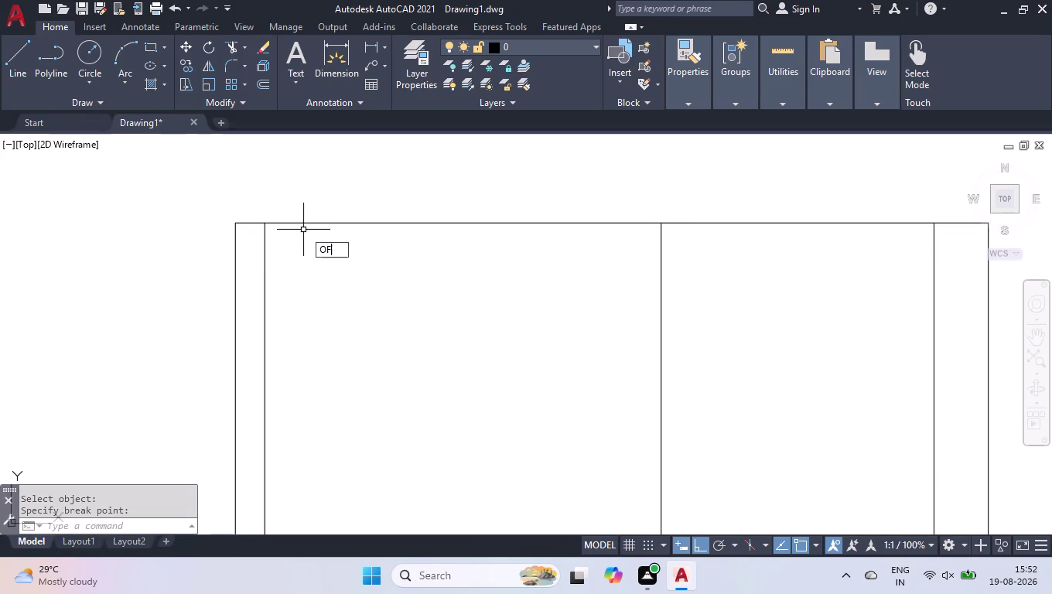
text(F)
key(Return)
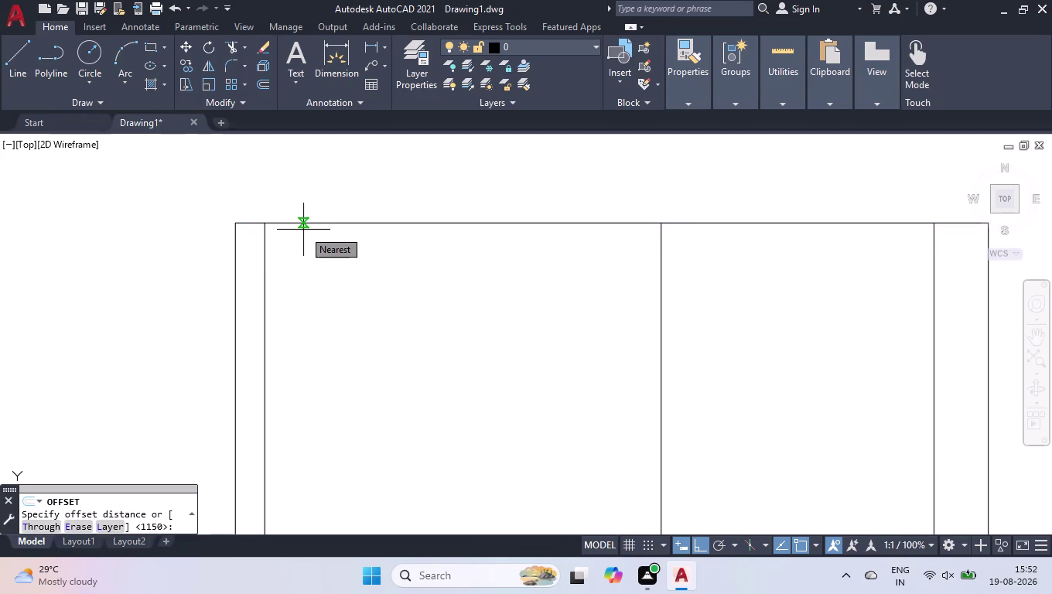
text(40)
key(Return)
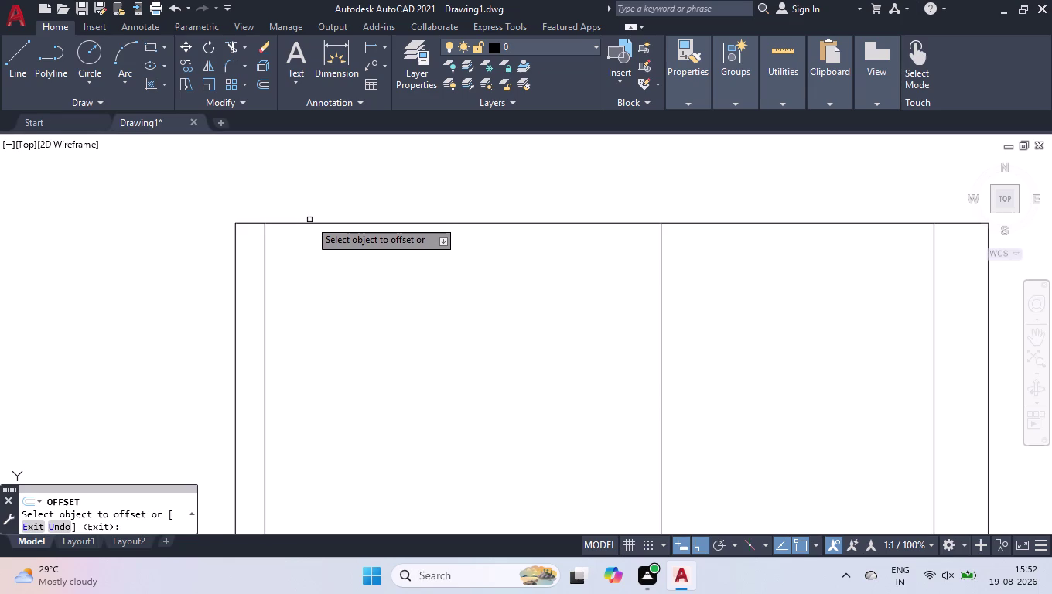
click(309, 224)
click(308, 267)
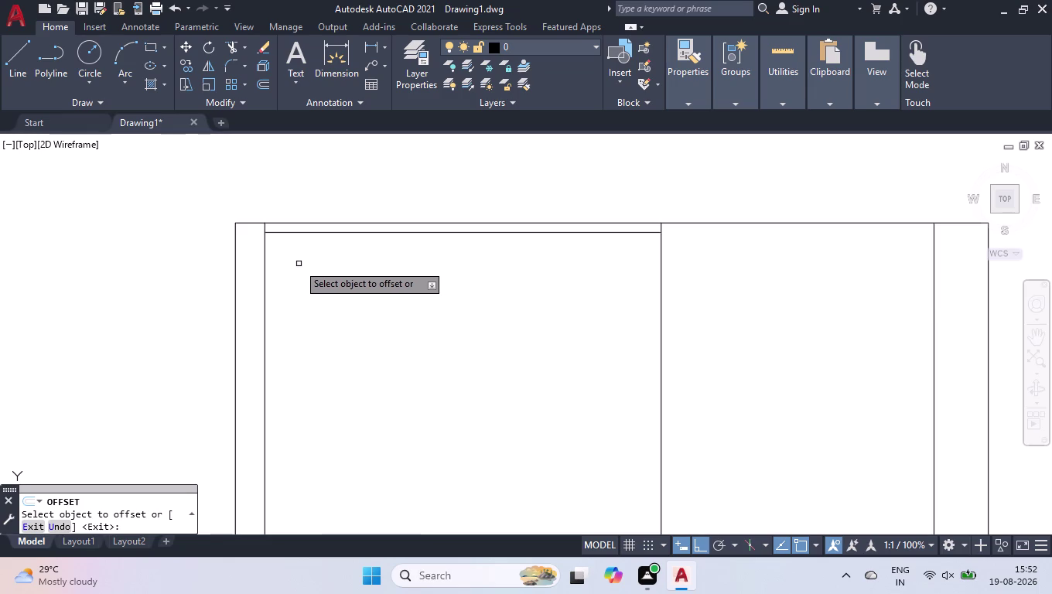
Offset the left inner border 50 units to the right.
click(265, 289)
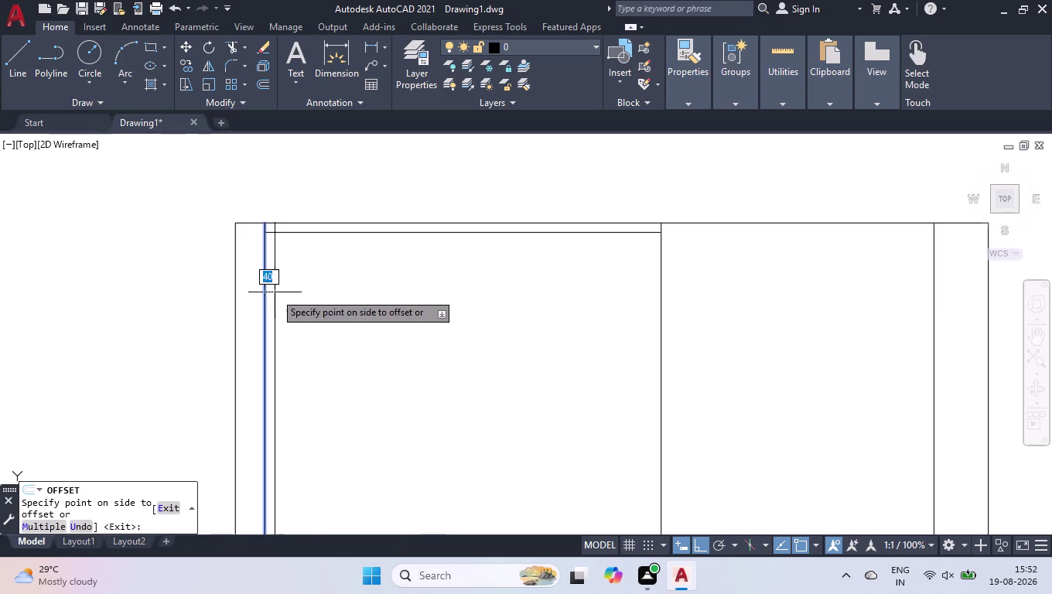
text(50)
key(Return)
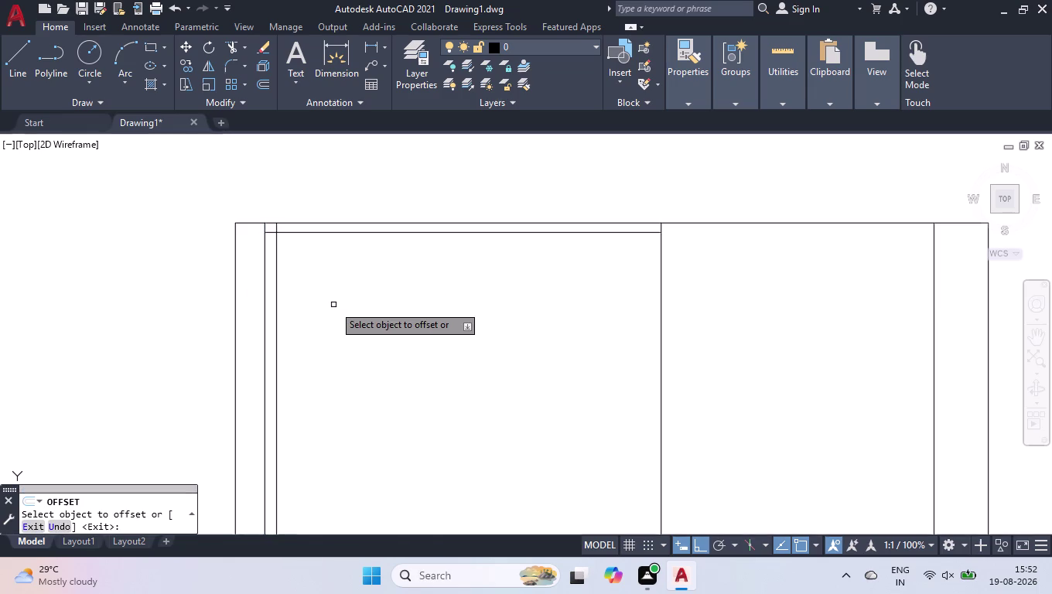
scroll(down, 3)
scroll(down, 3)
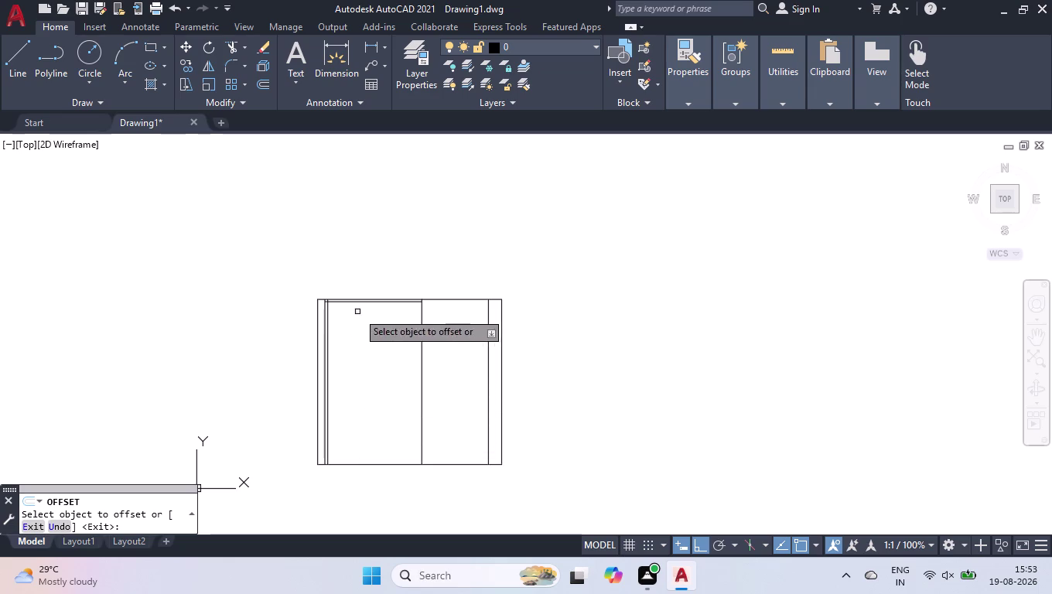
scroll(up, 3)
scroll(up, 3)
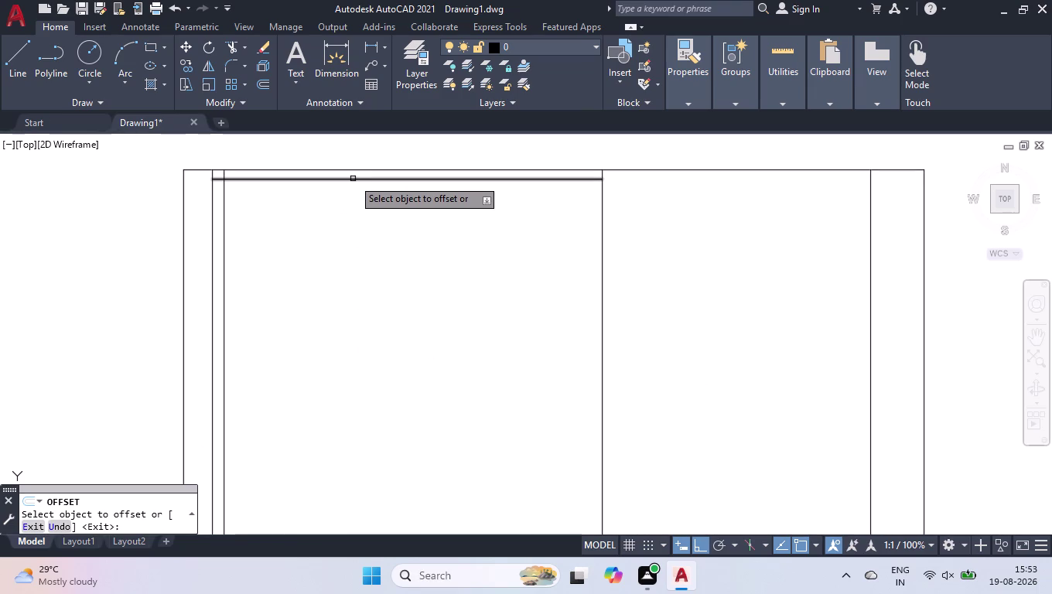
Offset the top strip line 750 down for a shelf, then offset that shelf by 600.
click(353, 179)
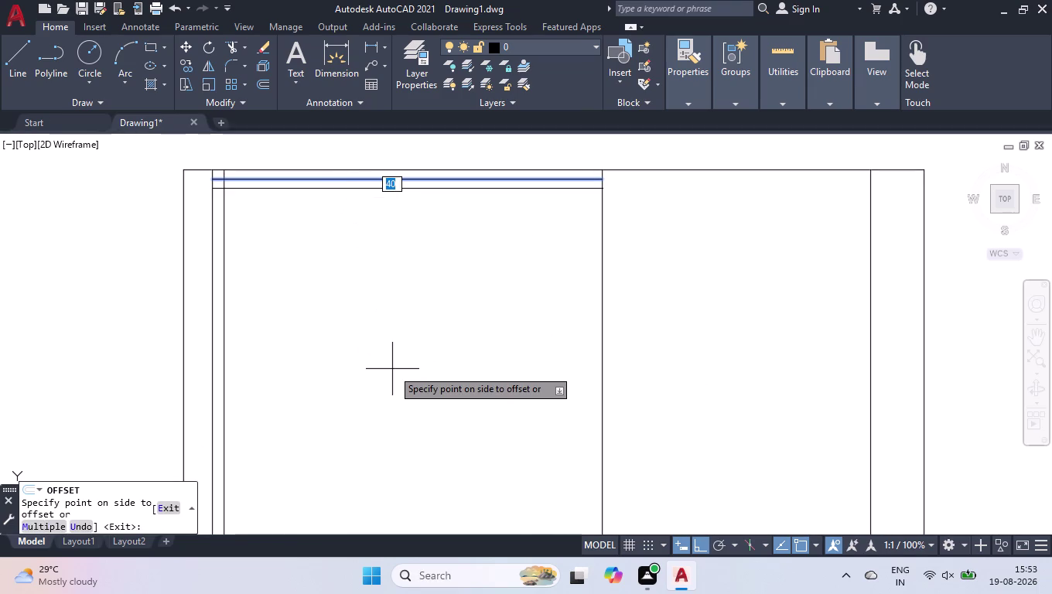
text(750)
key(Return)
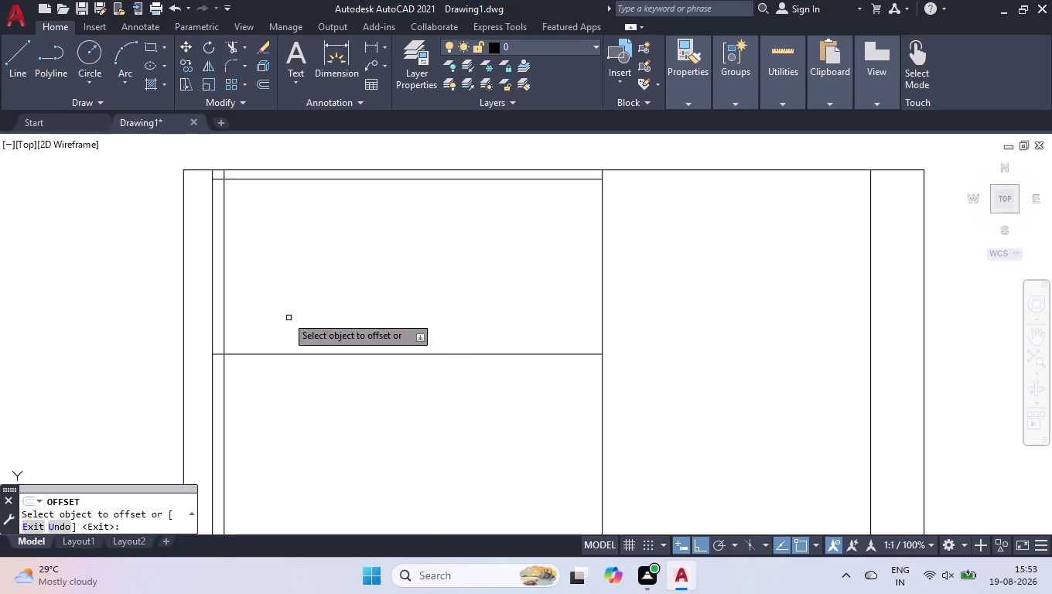
click(224, 276)
text(600)
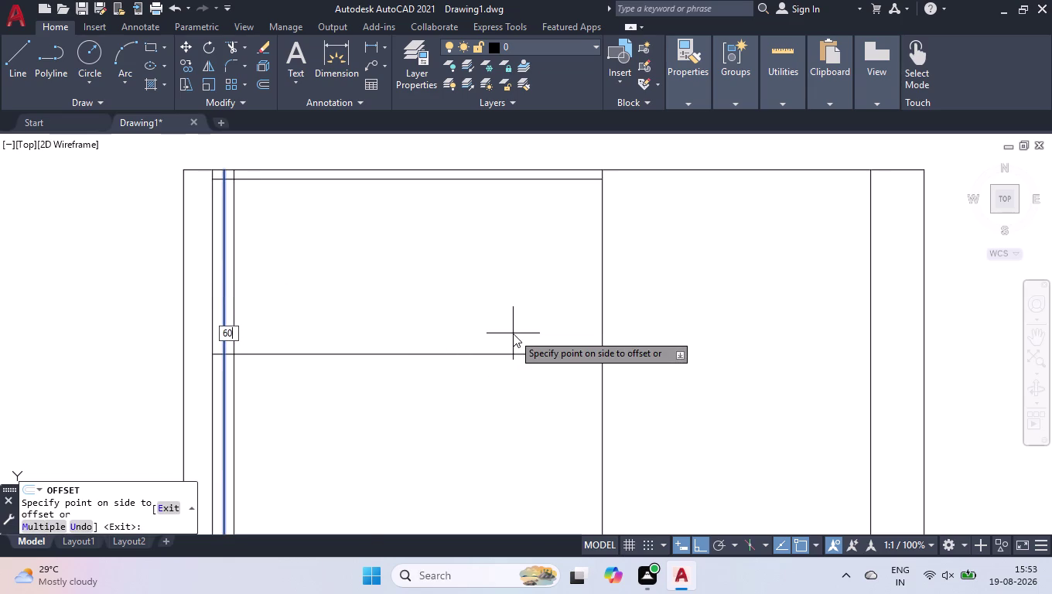
key(Return)
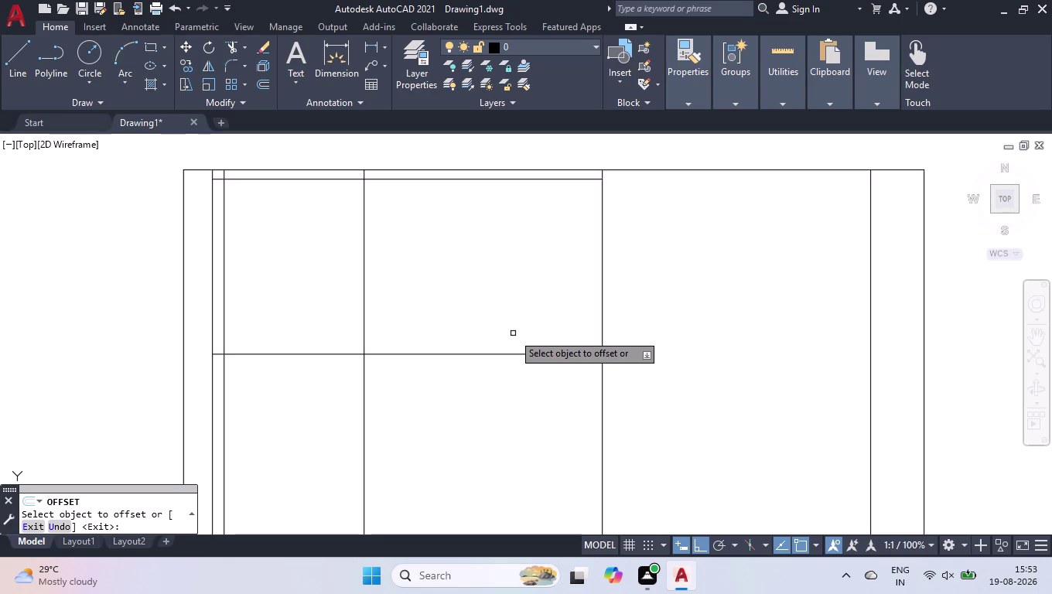
key(Return)
scroll(up, 3)
scroll(up, 3)
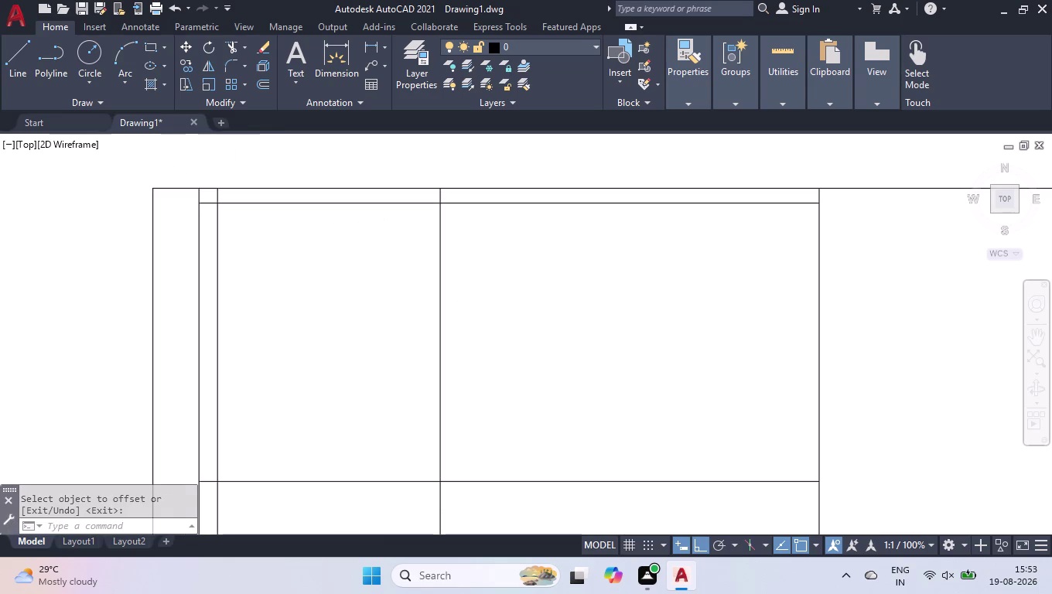
Trim the overshooting line ends near the top with a fence.
text(TR)
key(Return)
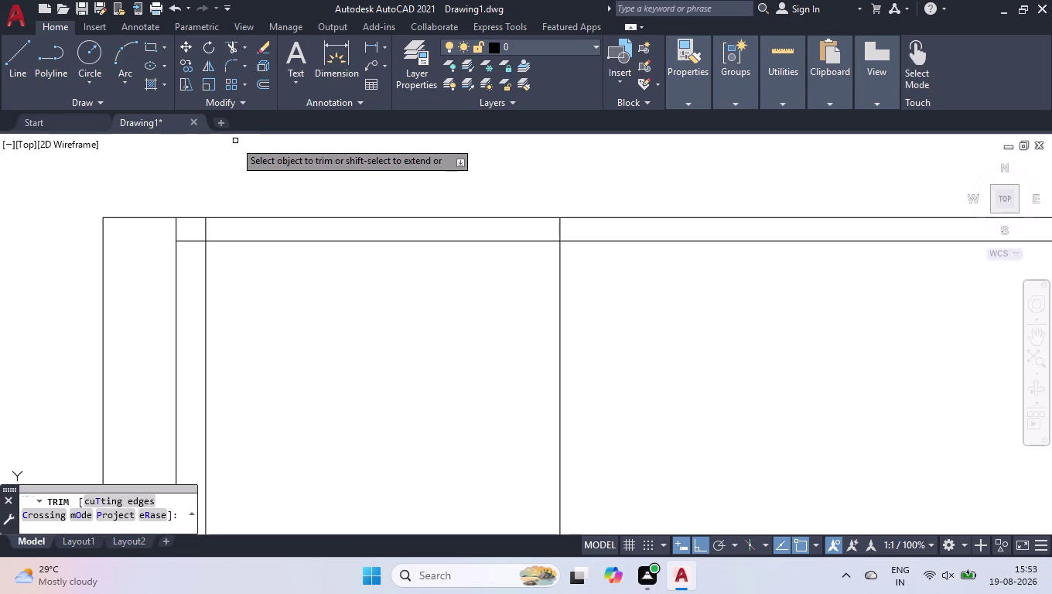
click(191, 229)
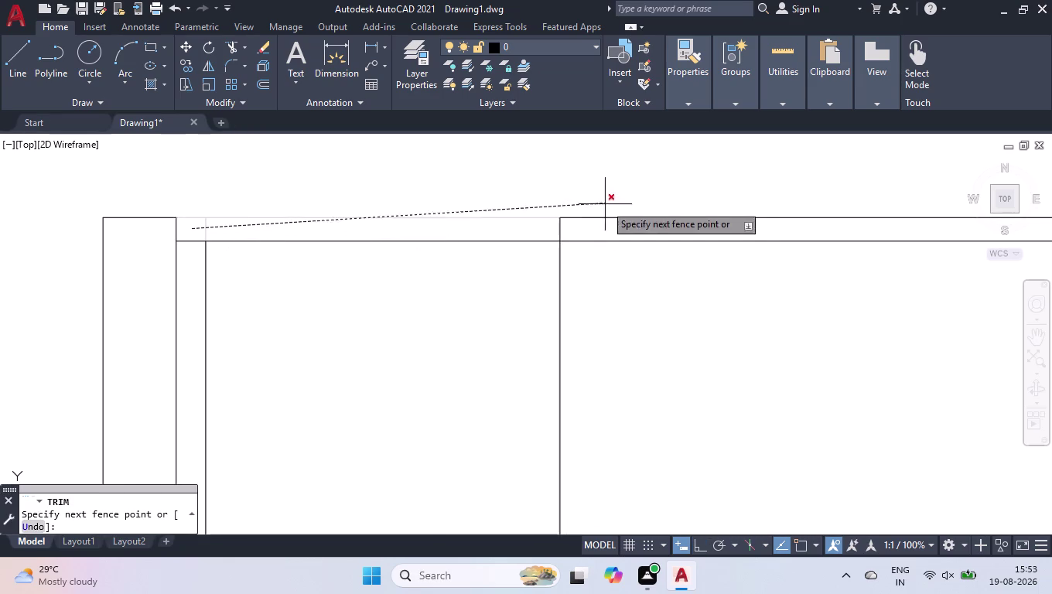
click(615, 231)
key(Return)
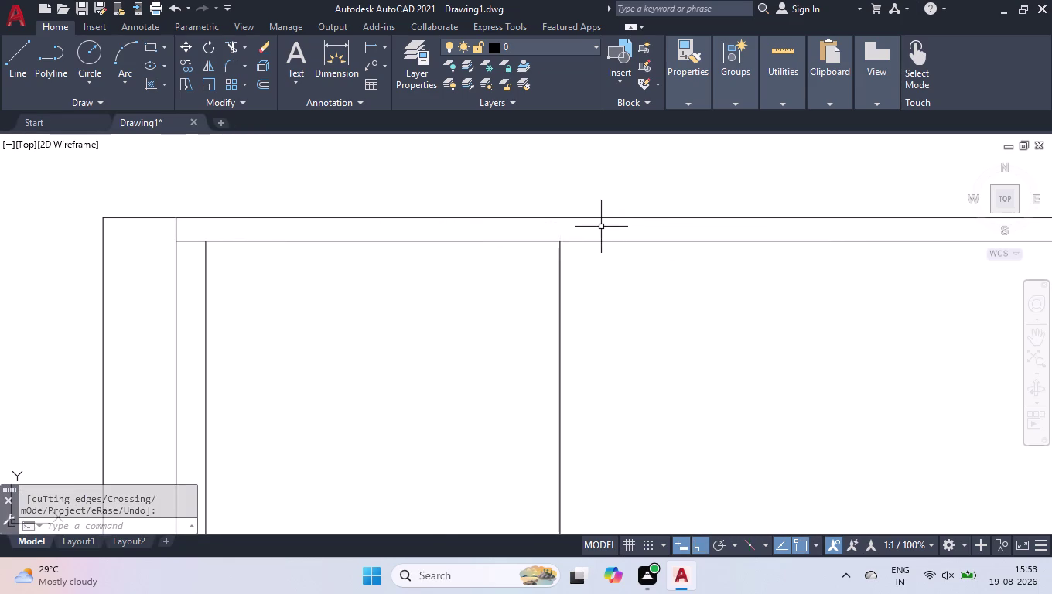
scroll(down, 3)
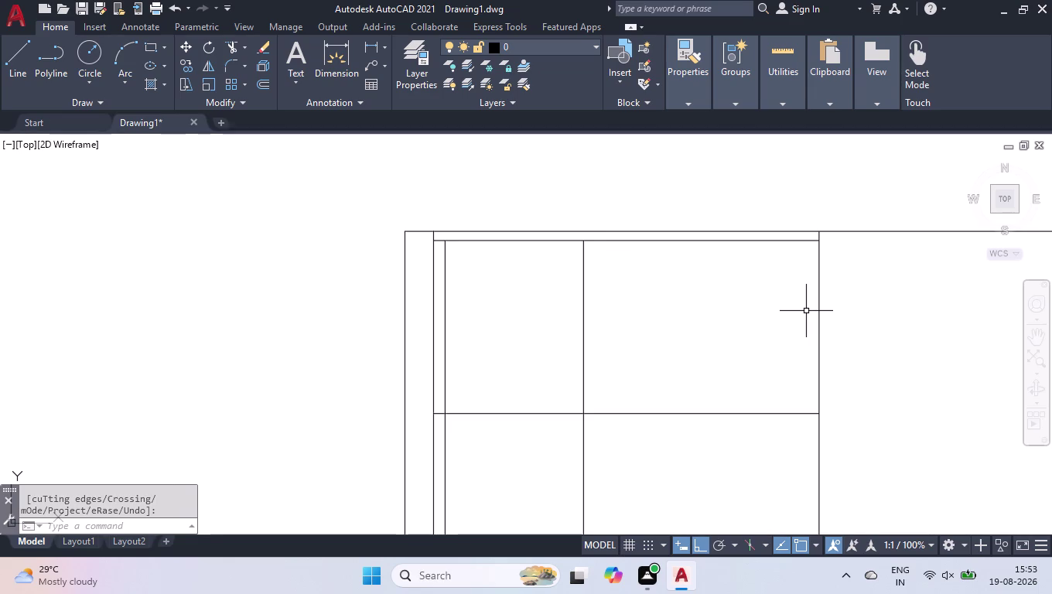
Trim the lower overshooting line portion with a second fence.
text(TR)
key(Return)
click(905, 445)
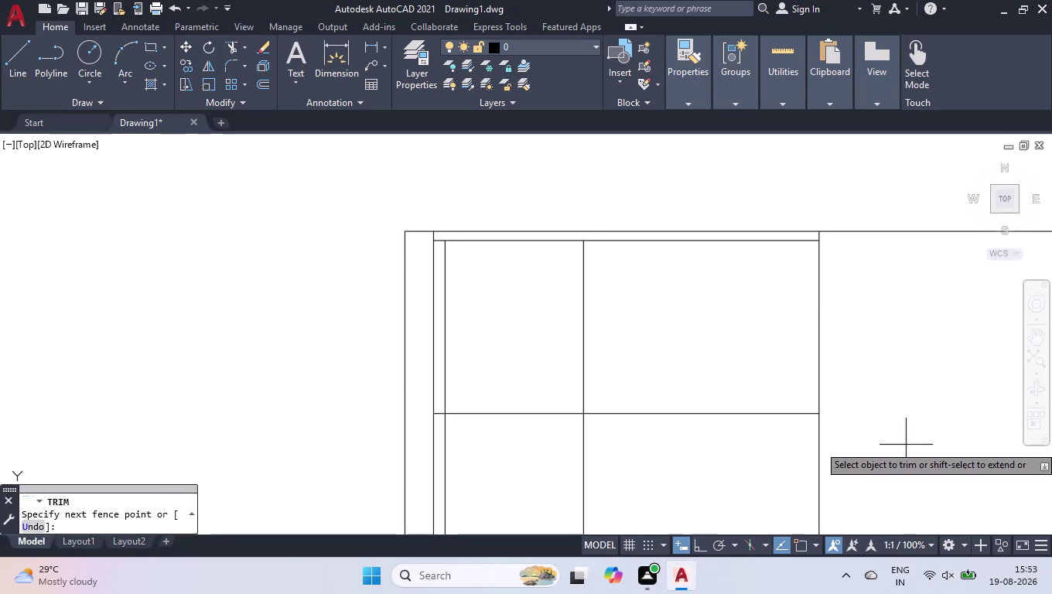
click(740, 491)
key(Return)
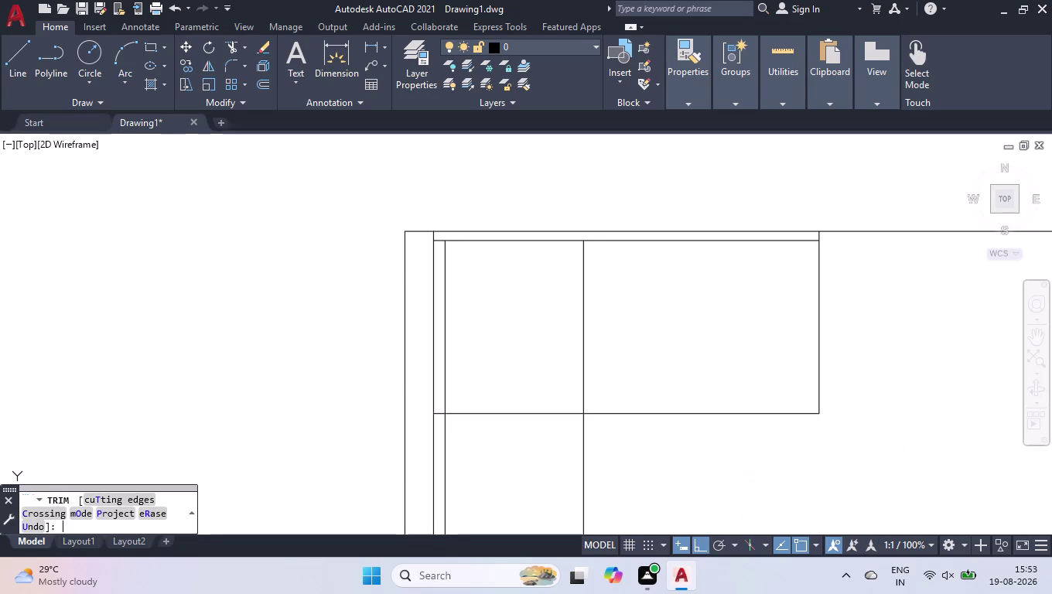
scroll(down, 3)
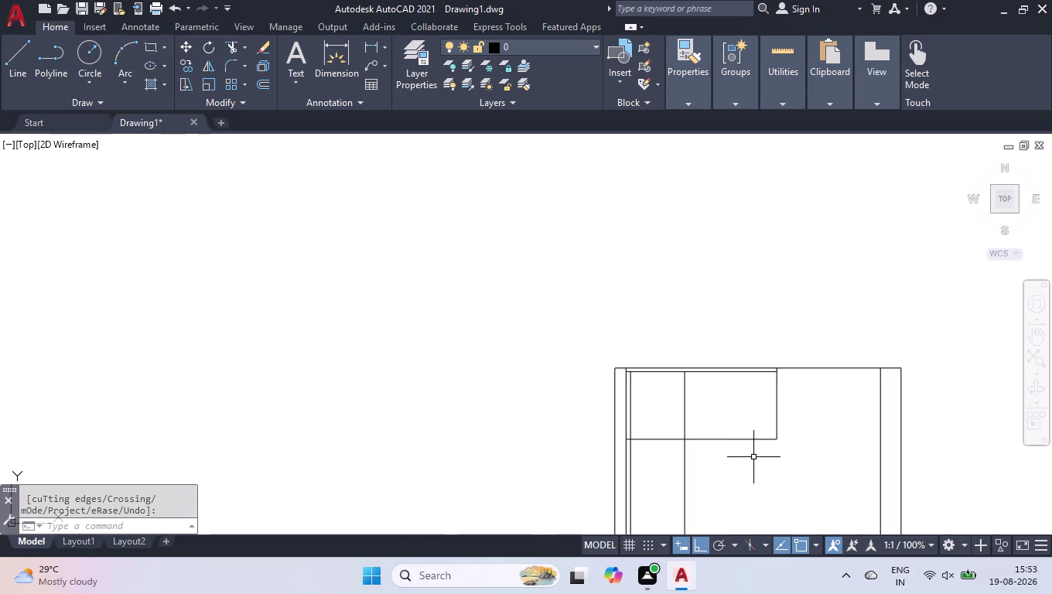
scroll(down, 3)
scroll(down, 3)
scroll(up, 3)
scroll(up, 3)
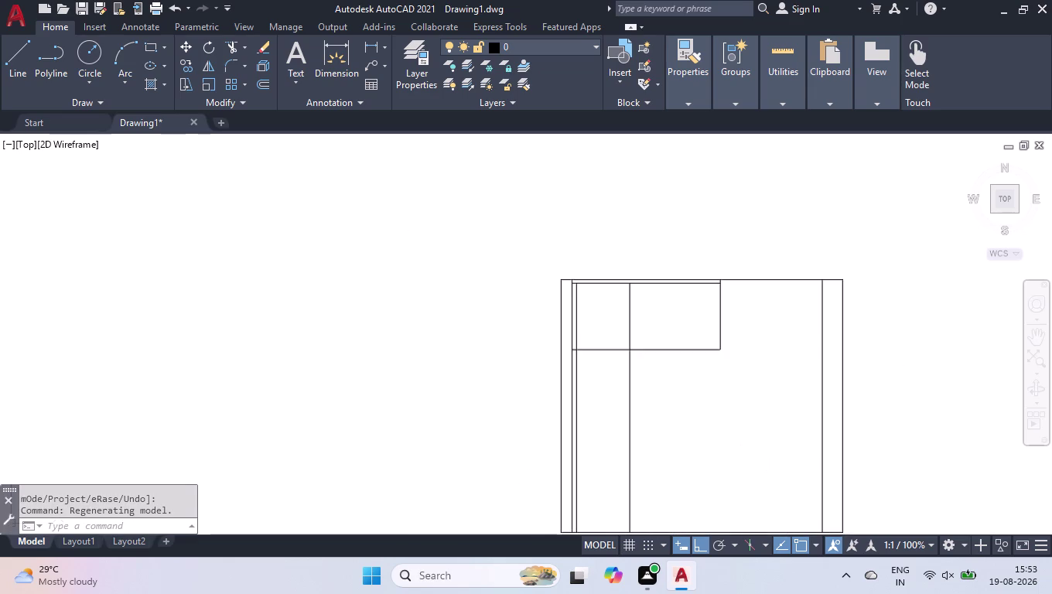
scroll(up, 3)
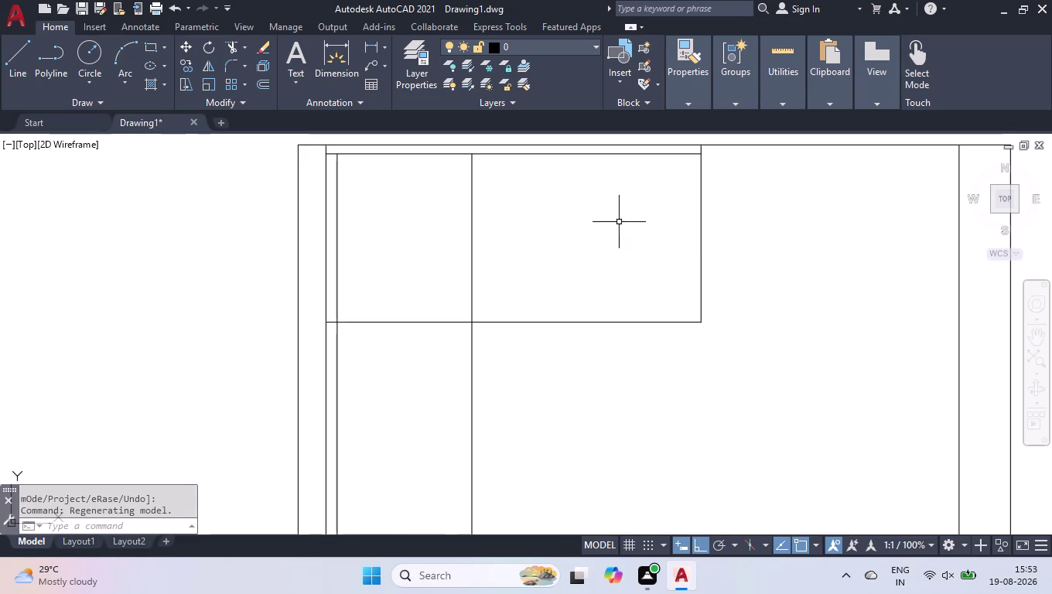
scroll(up, 3)
Draw a vertical divider from the top edge's M2P midpoint down to the shelf.
key(l)
key(Return)
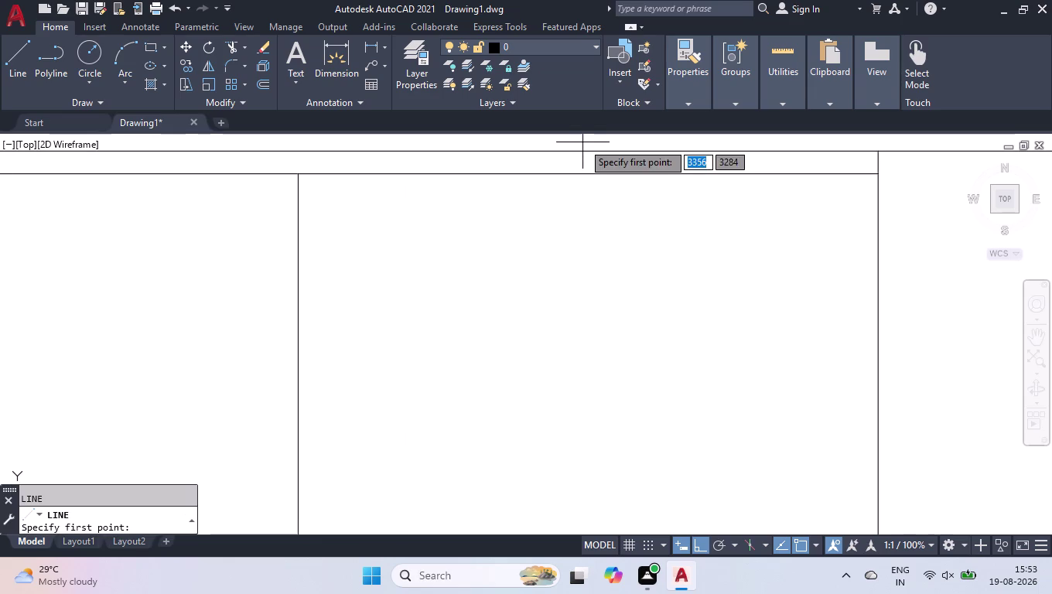
text(M2P)
key(Return)
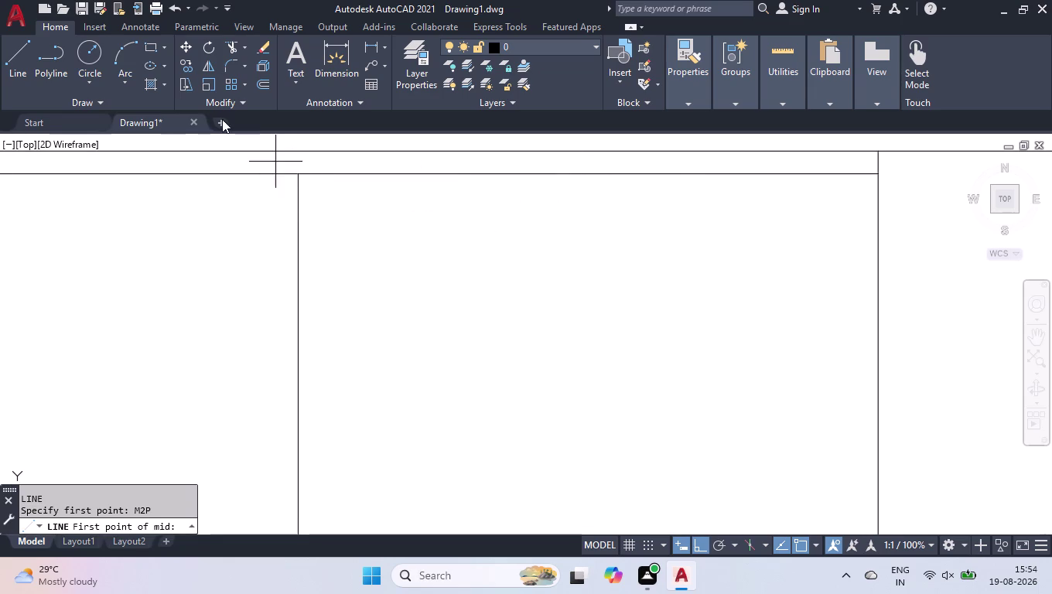
click(294, 174)
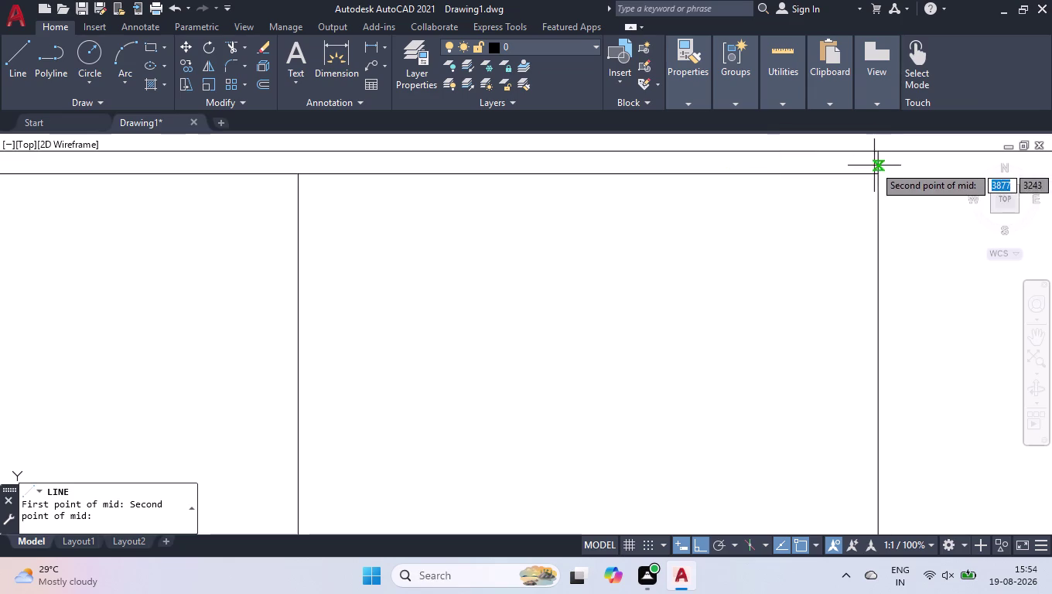
click(875, 177)
scroll(down, 3)
scroll(up, 3)
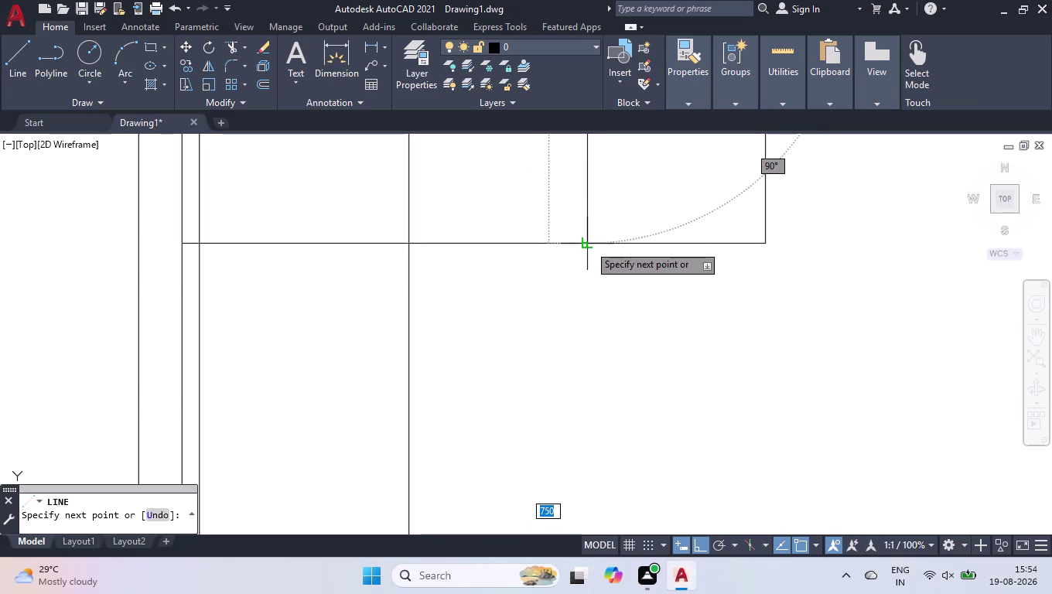
click(589, 244)
key(space)
scroll(down, 3)
scroll(down, 3)
scroll(up, 3)
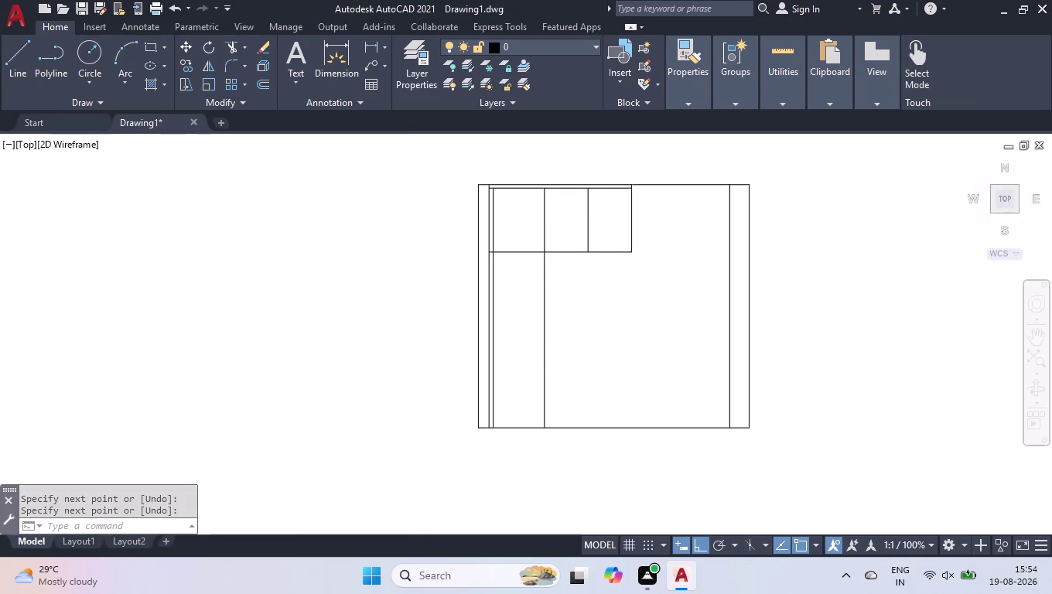
scroll(up, 3)
scroll(up, 3)
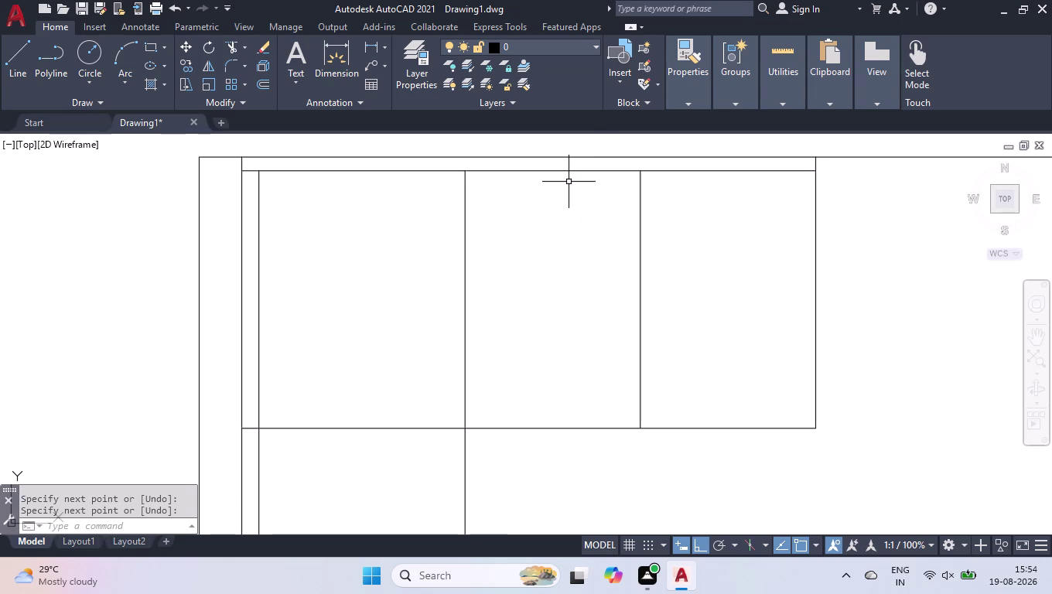
scroll(down, 3)
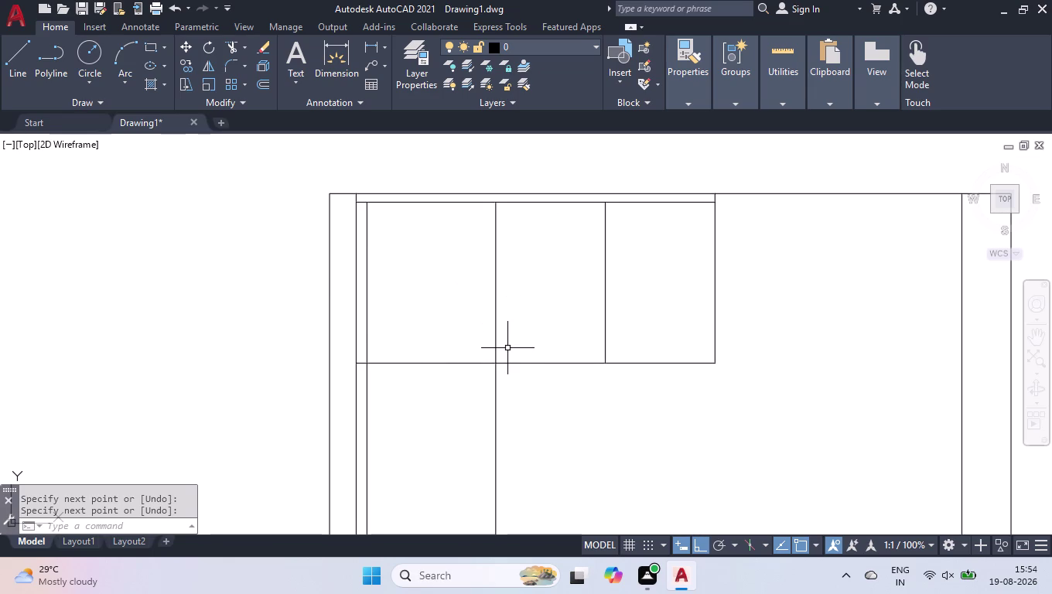
Break the shelf line at two points, including where the partition meets it.
text(BR)
key(Down)
key(Return)
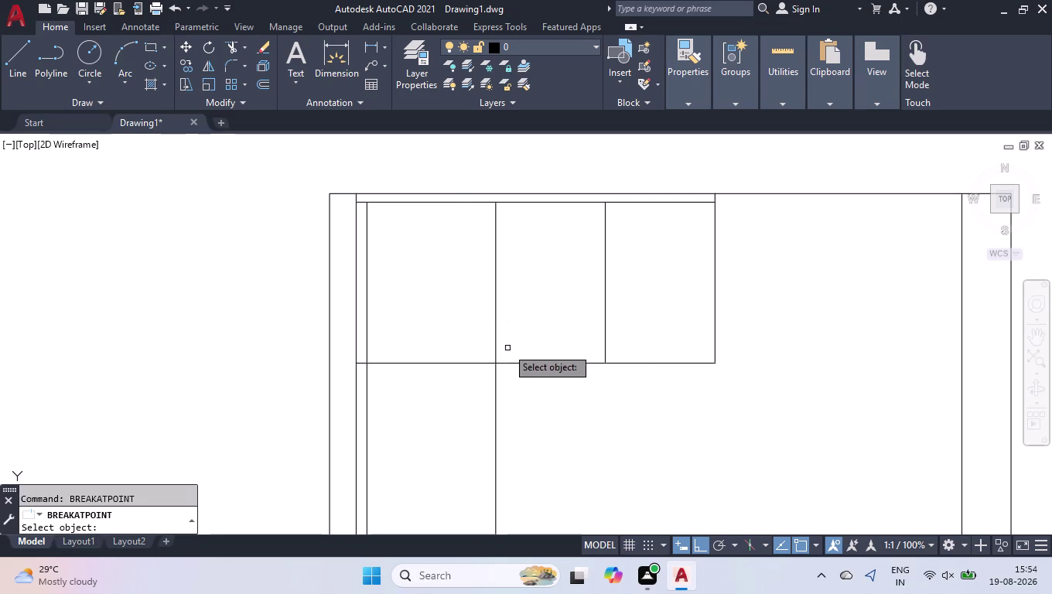
scroll(up, 3)
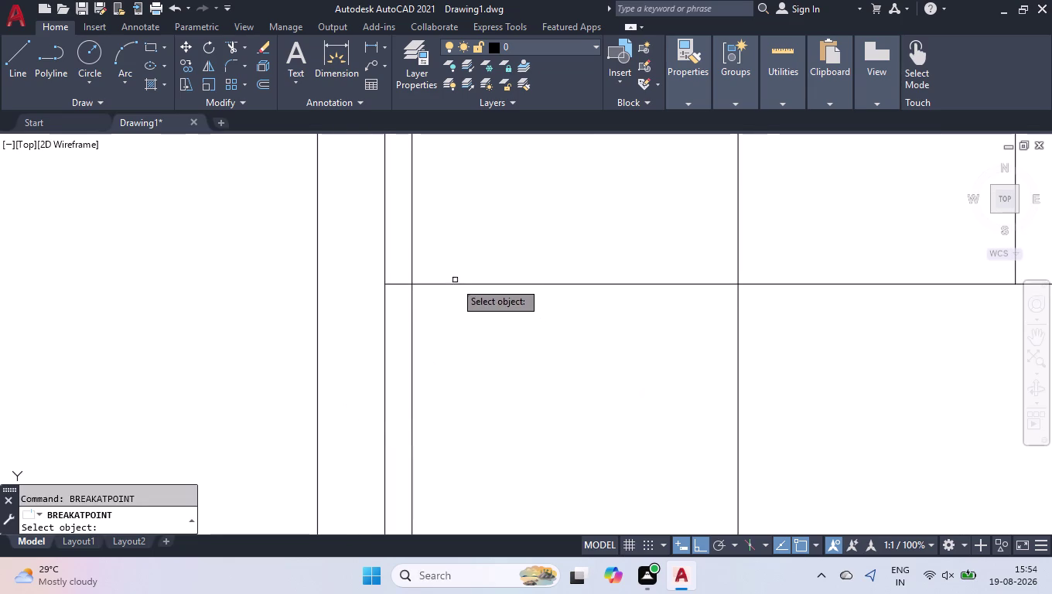
click(453, 282)
click(414, 282)
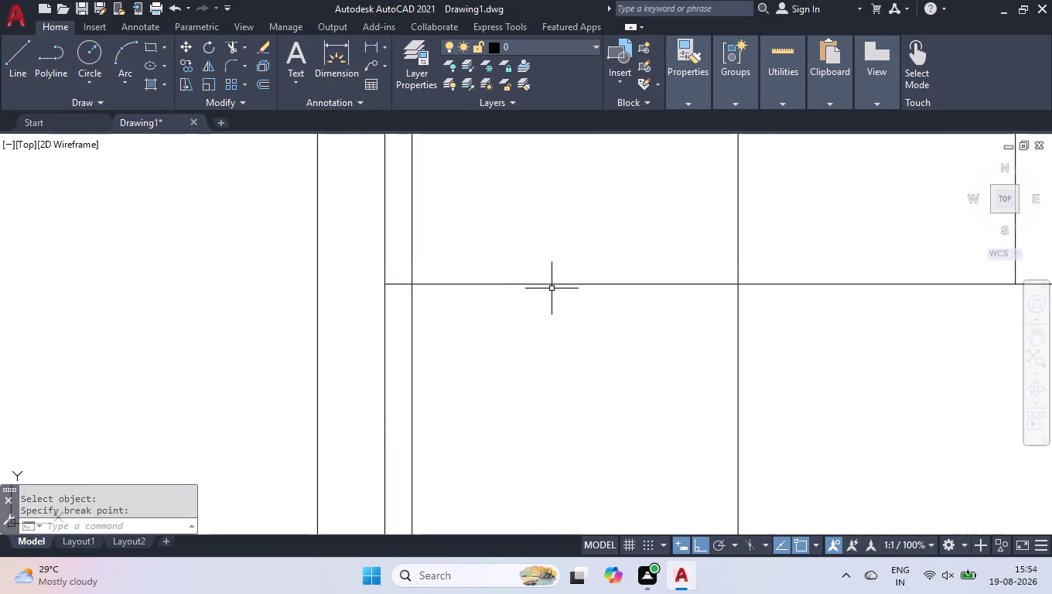
key(space)
click(633, 285)
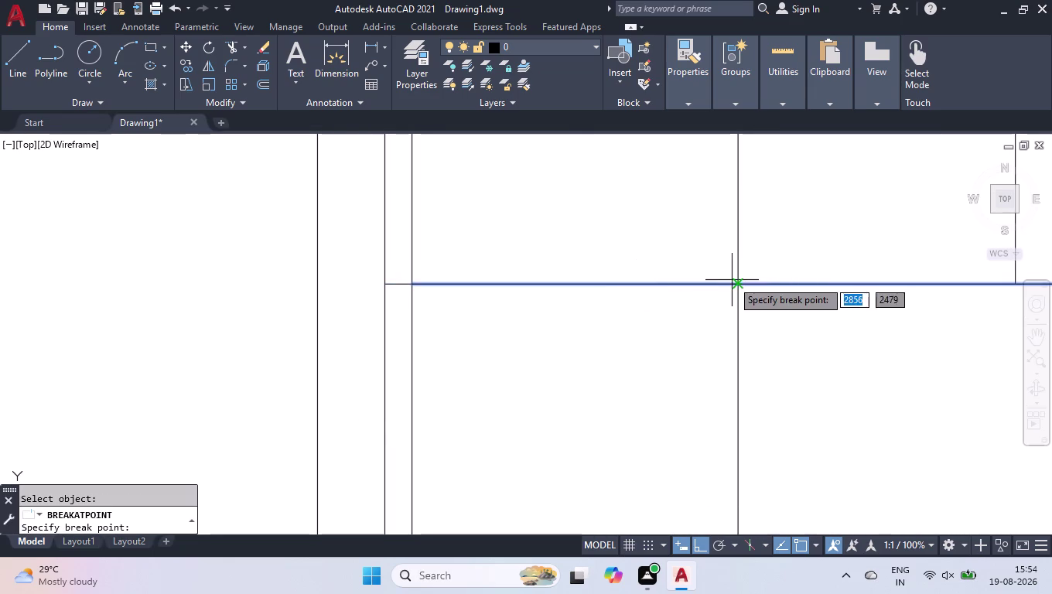
click(738, 282)
Offset the shelf line downward by 650 in the left column.
text(OFF)
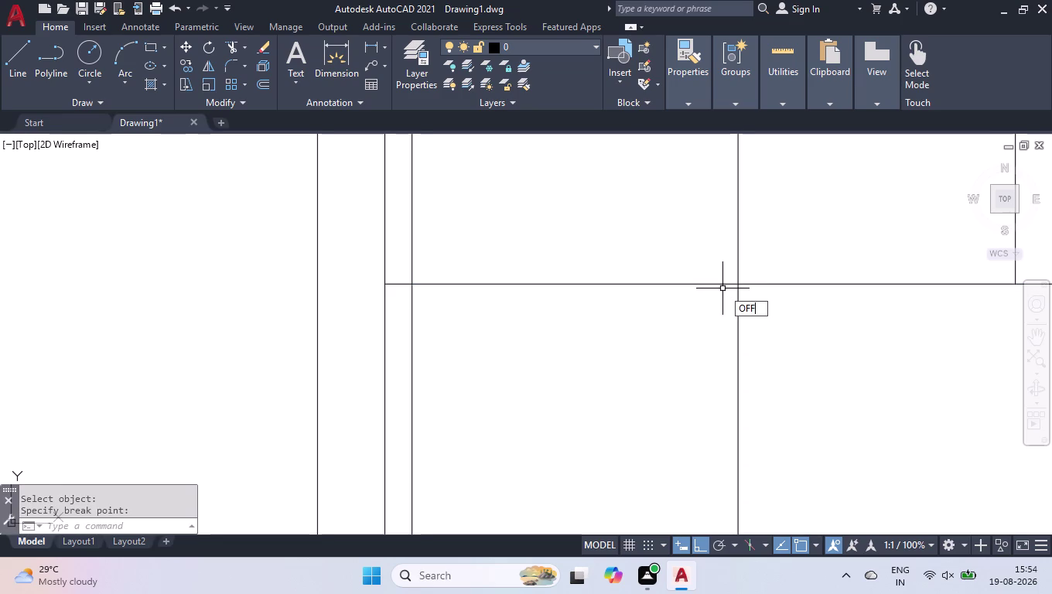
key(Return)
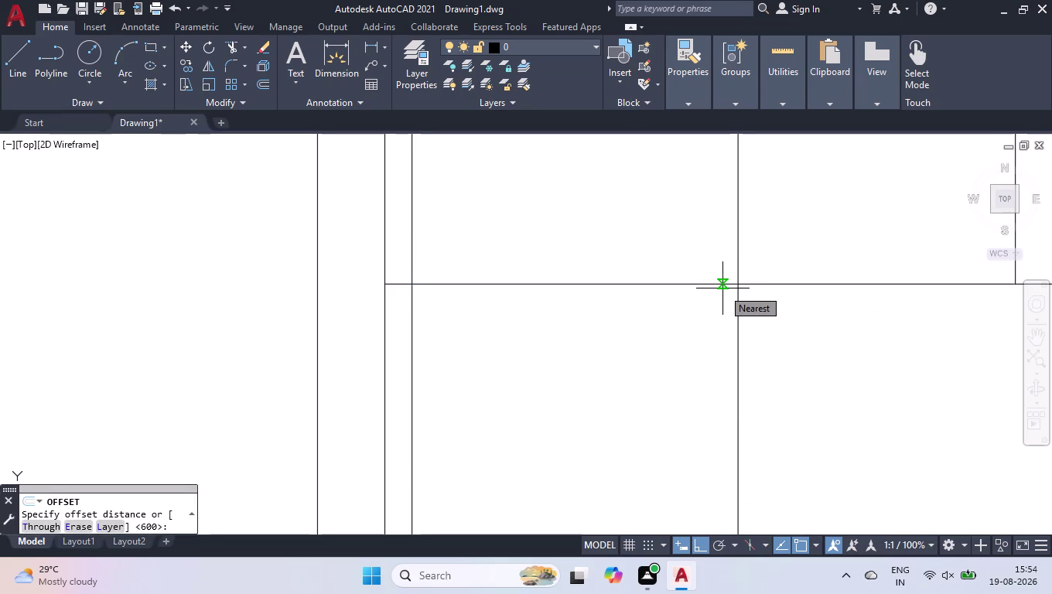
text(6)
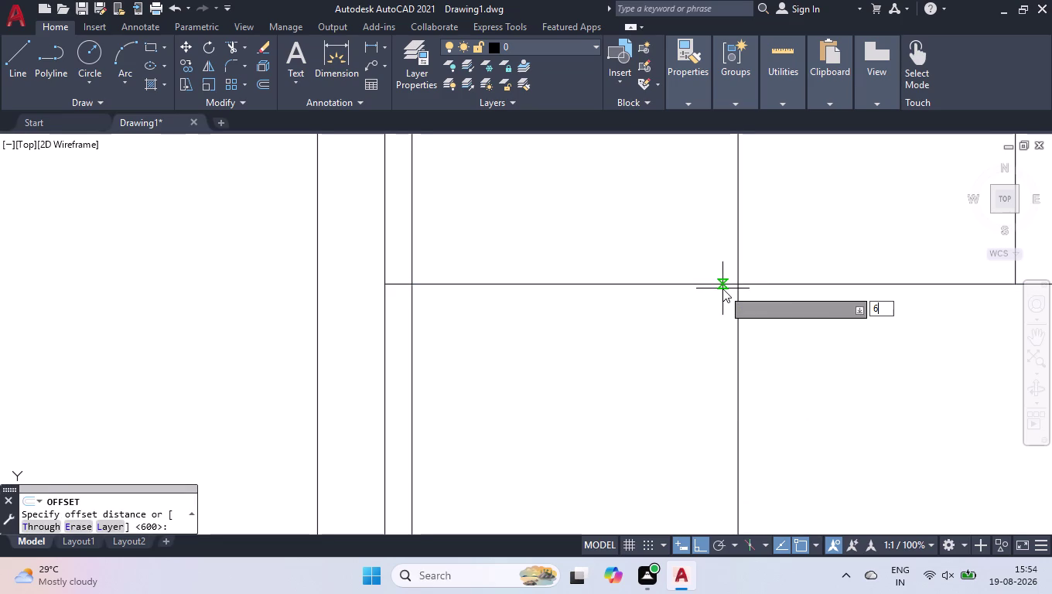
text(50)
key(Return)
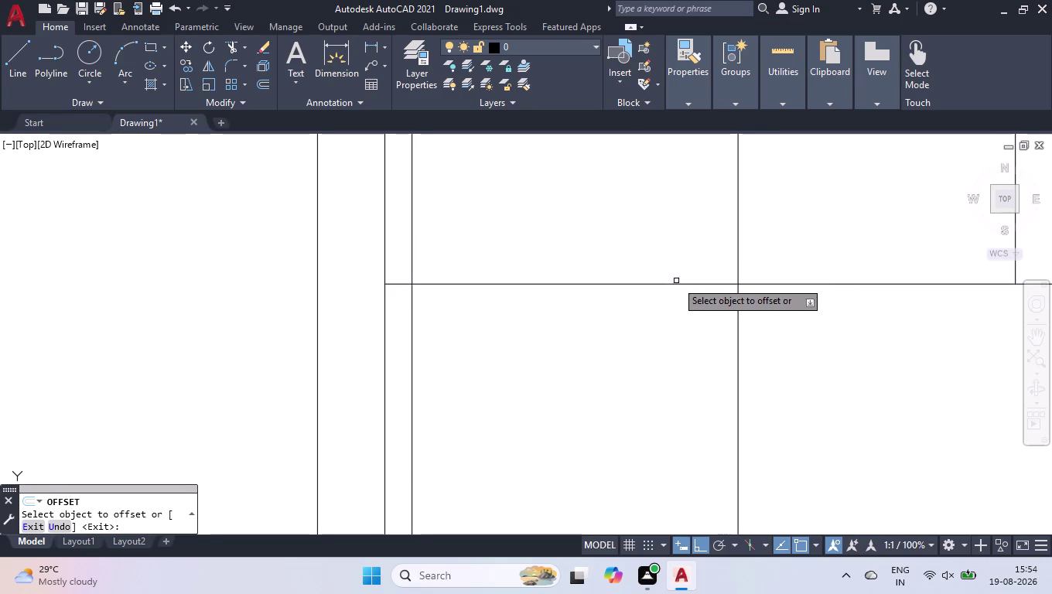
click(666, 284)
click(636, 410)
Copy further shelf lines downward at 450 and 875 spacing.
scroll(down, 3)
scroll(down, 3)
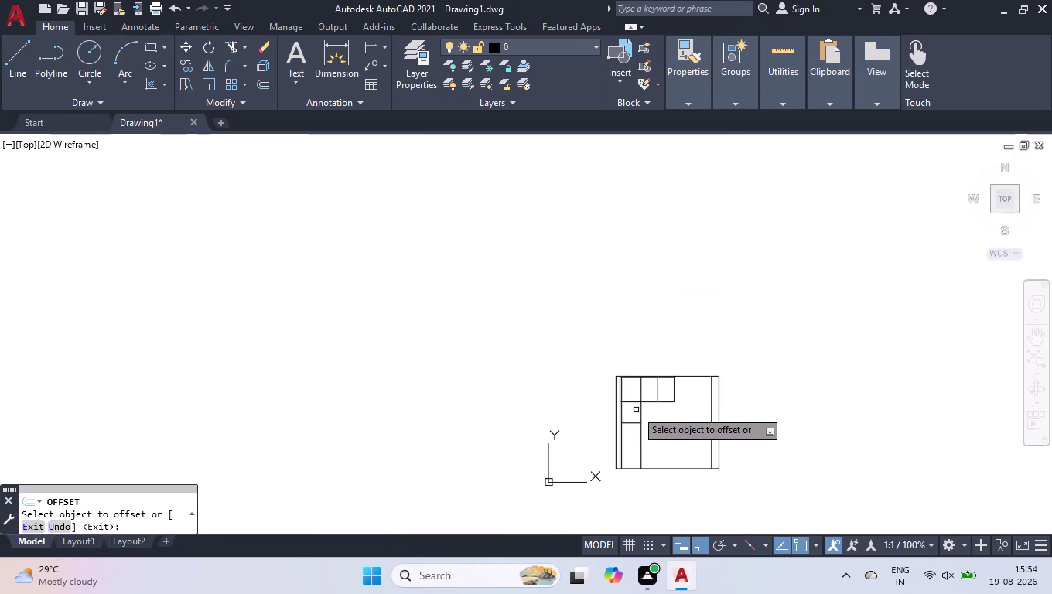
scroll(up, 3)
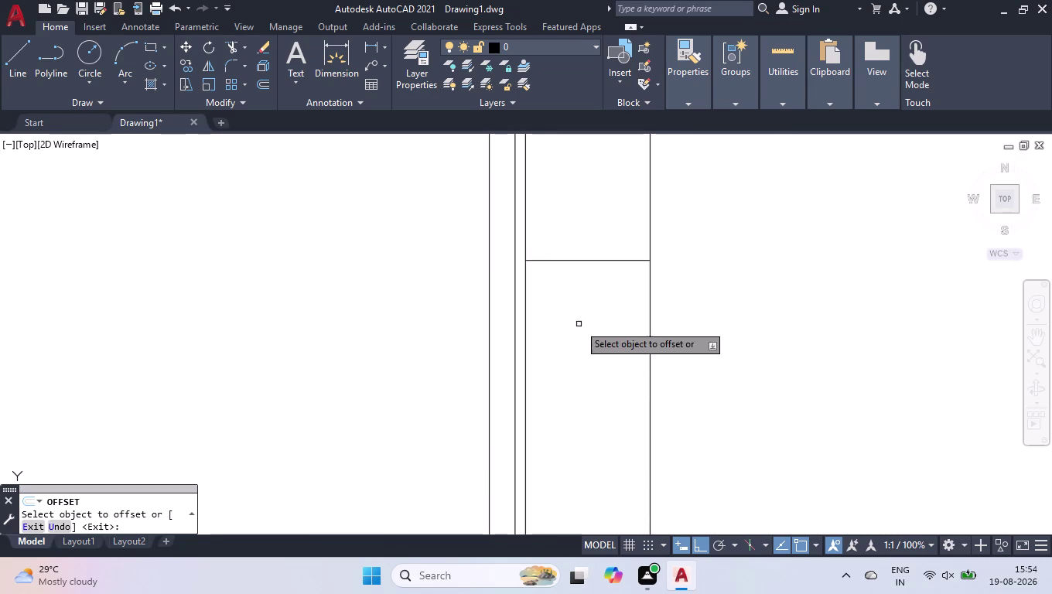
click(578, 261)
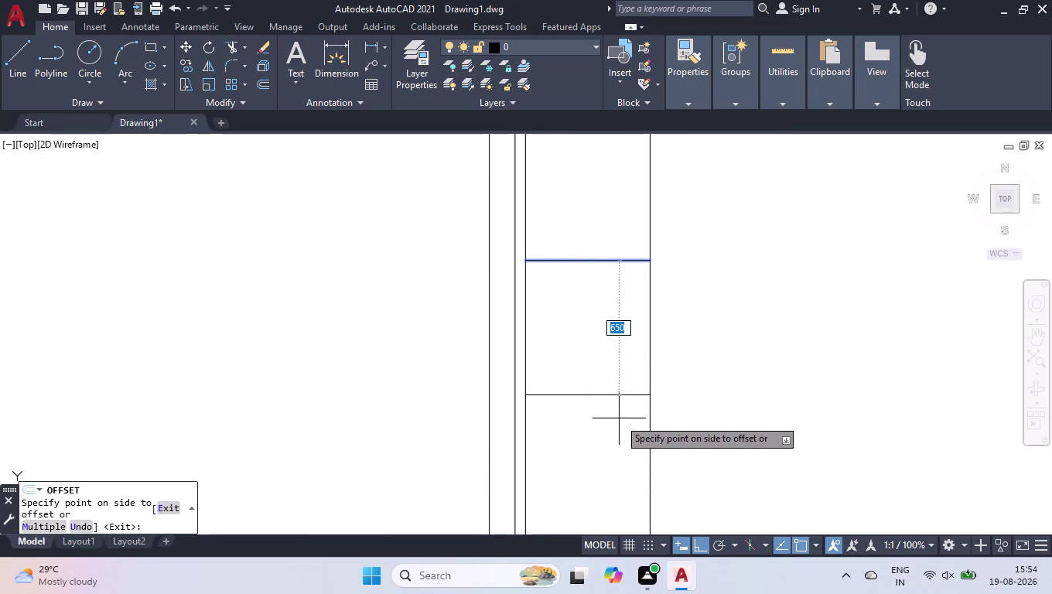
text(45)
key(0)
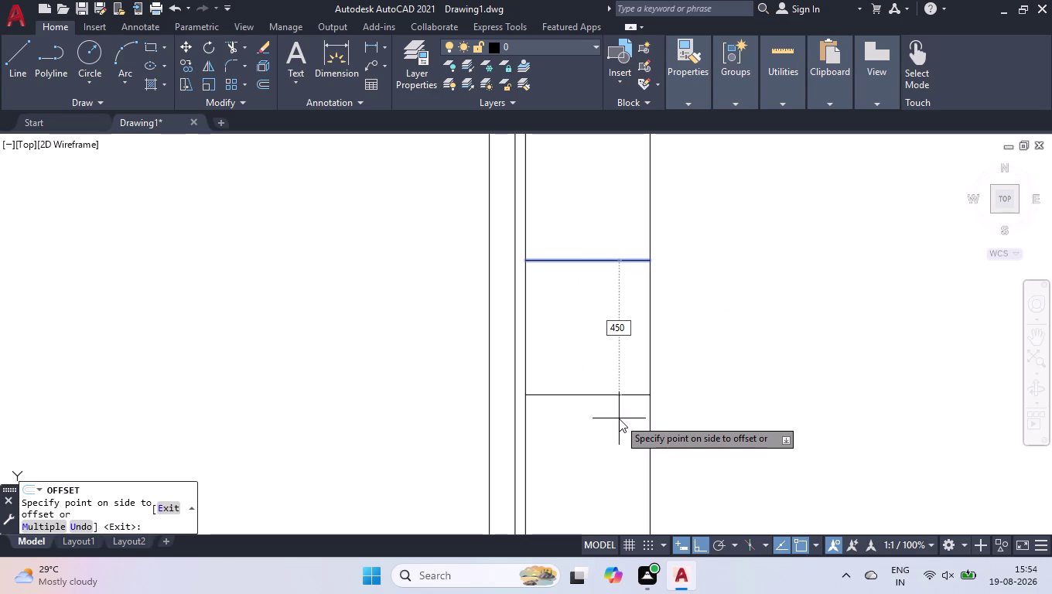
key(Return)
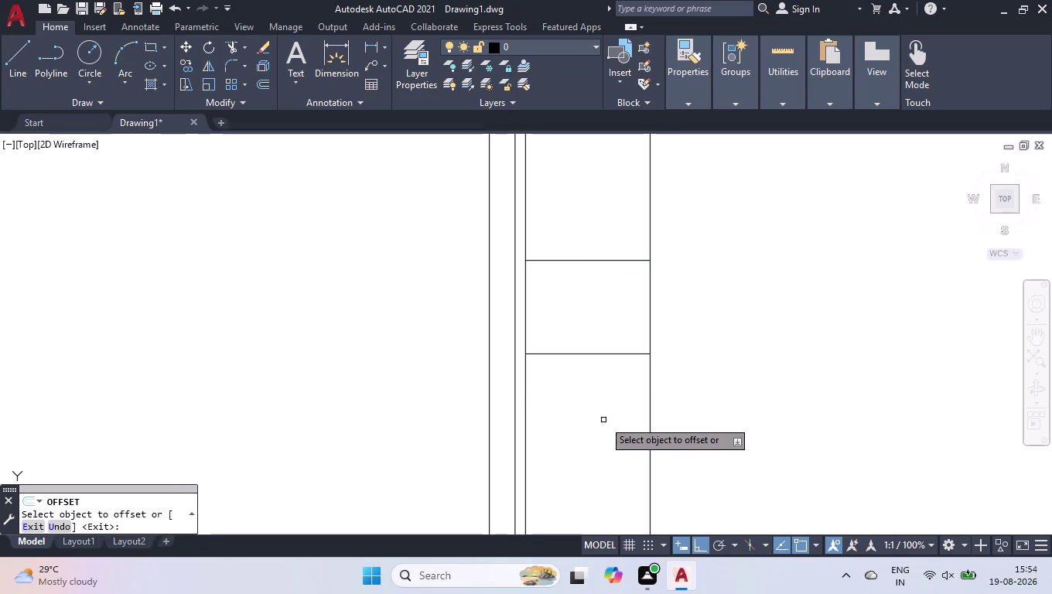
click(587, 355)
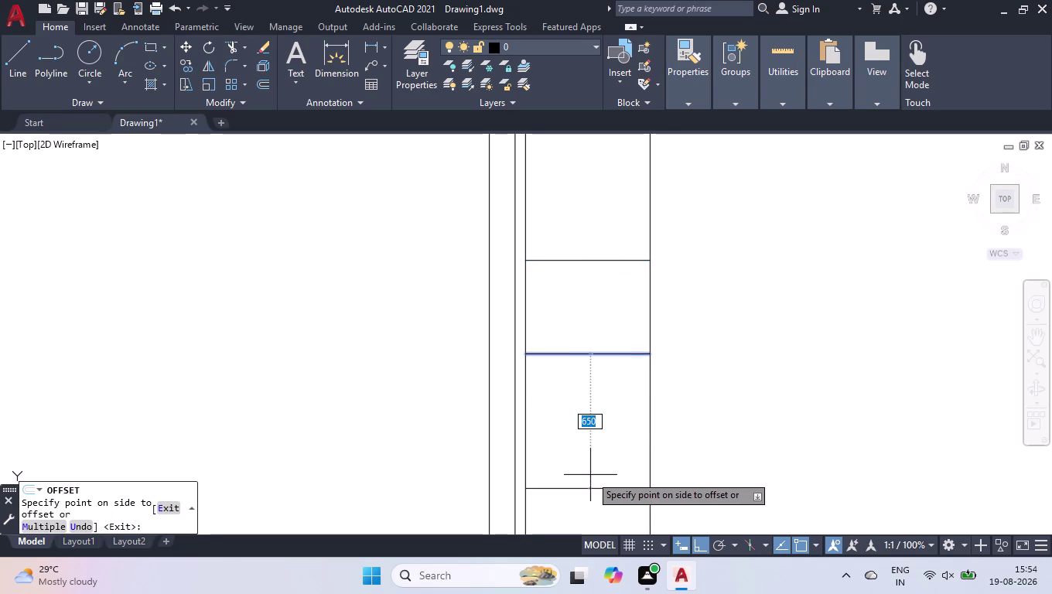
text(875)
key(Return)
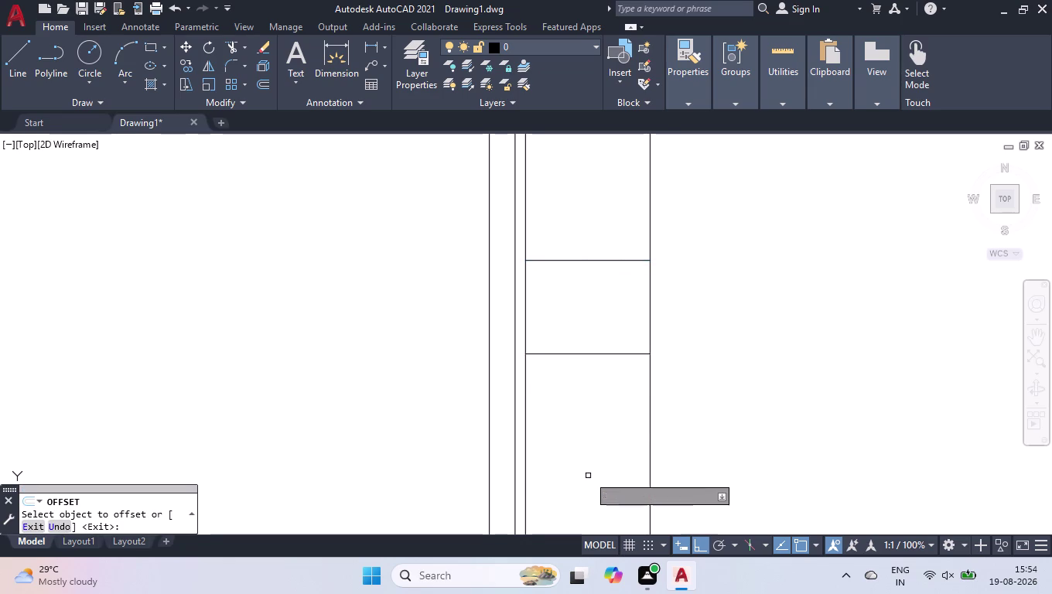
scroll(down, 3)
scroll(up, 3)
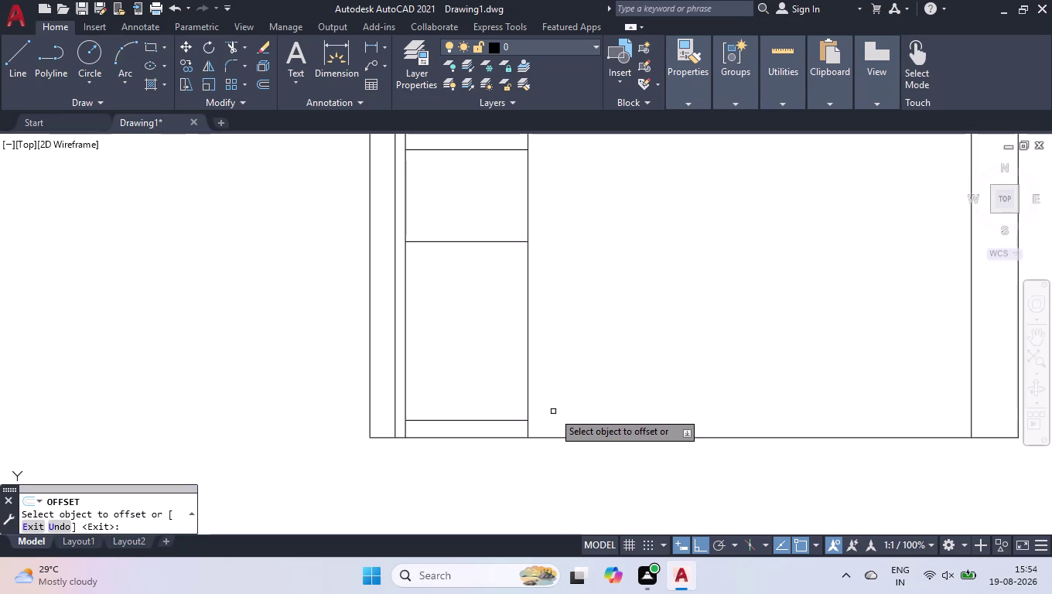
key(Return)
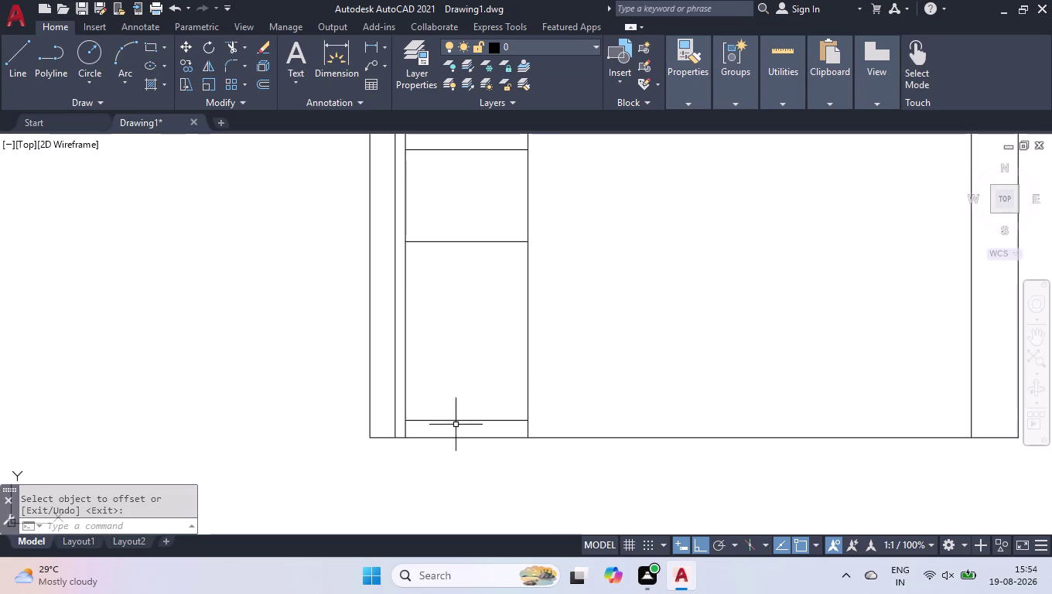
Extend the bottom shelf line to the left border.
text(EX)
key(Return)
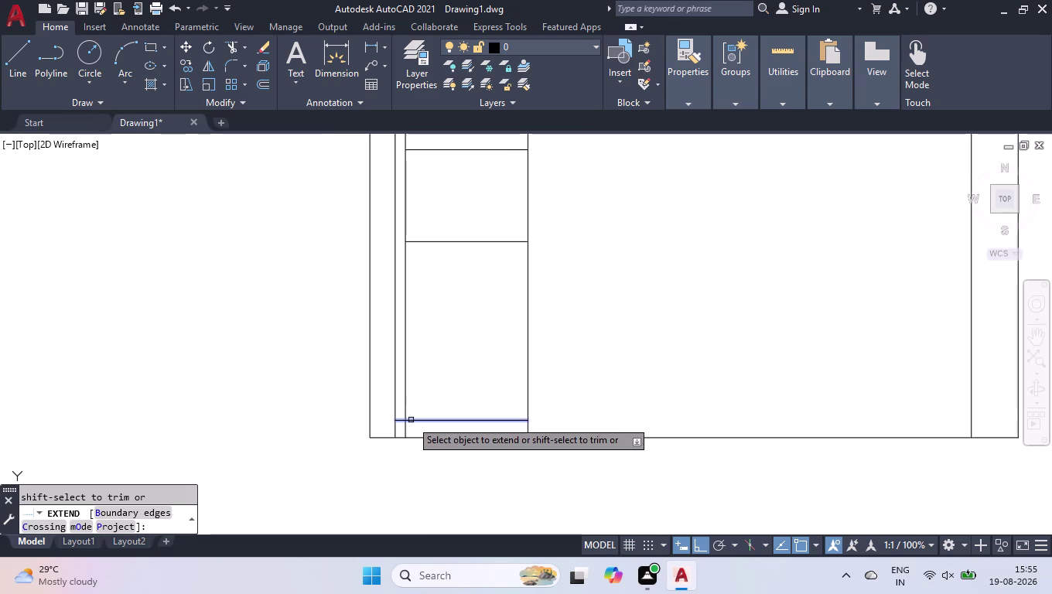
click(413, 422)
key(Return)
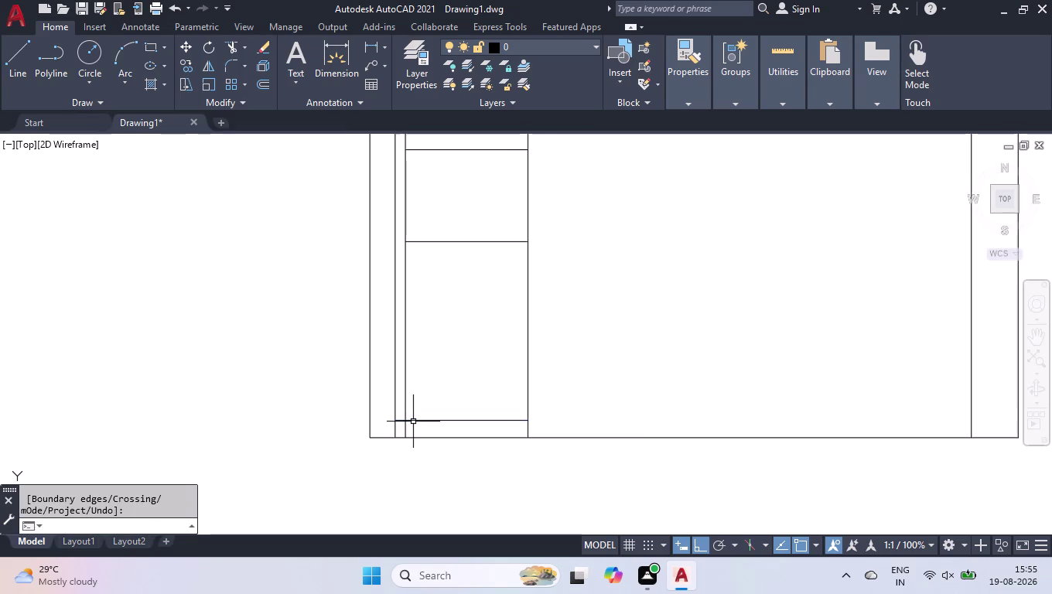
Trim away the stray shelf line piece at the left.
text(TR)
key(Return)
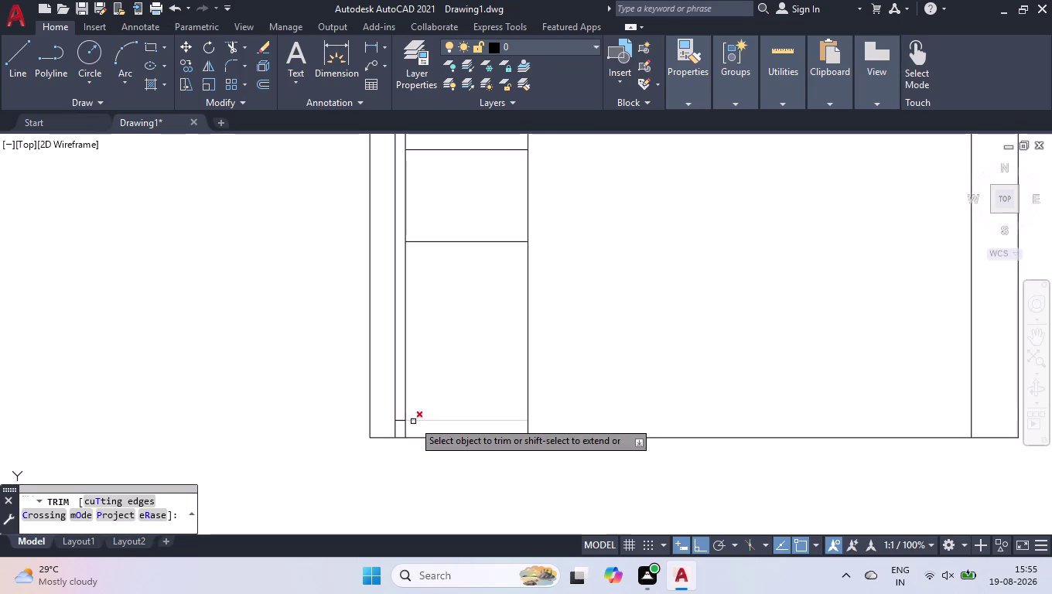
click(405, 431)
key(Return)
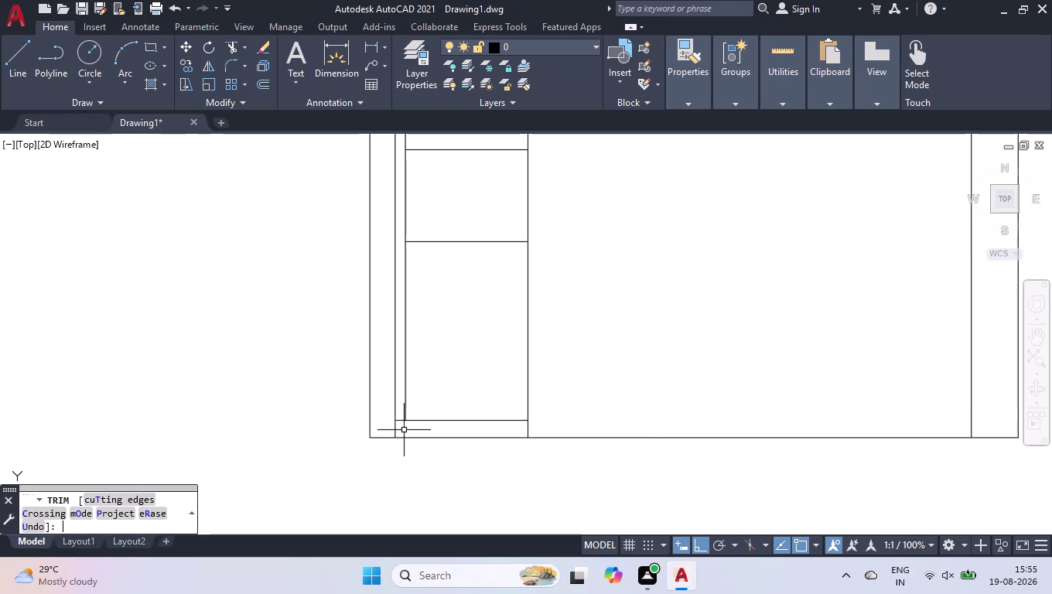
scroll(down, 3)
scroll(up, 3)
scroll(down, 3)
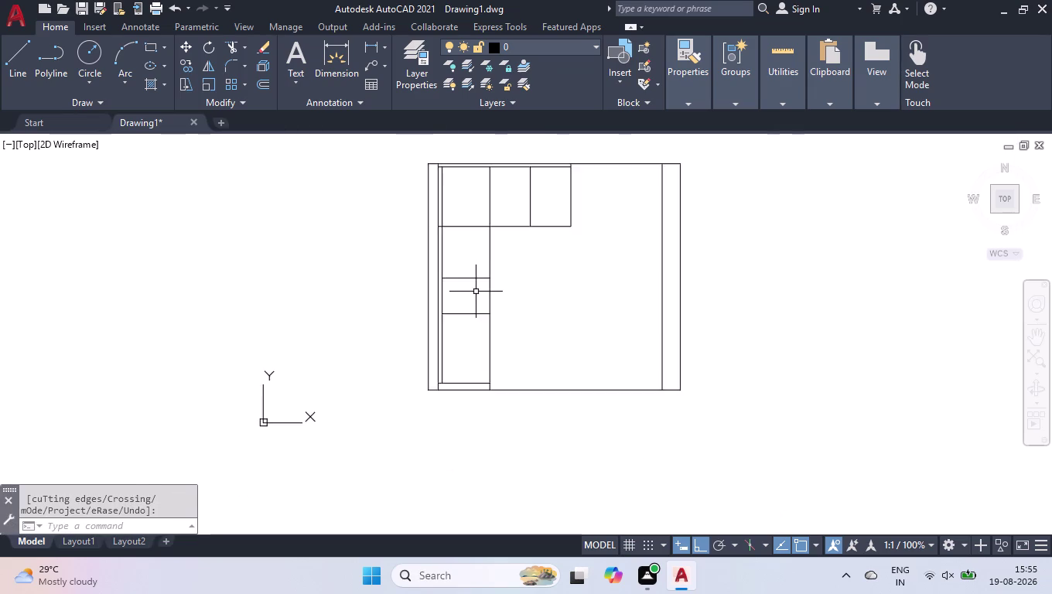
scroll(up, 3)
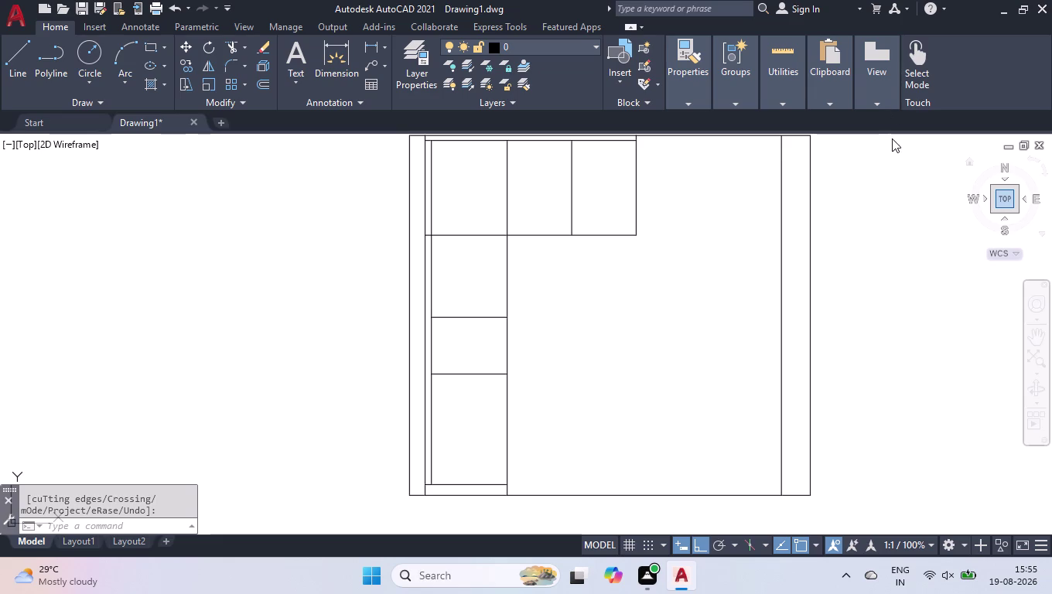
scroll(up, 3)
scroll(up, 3)
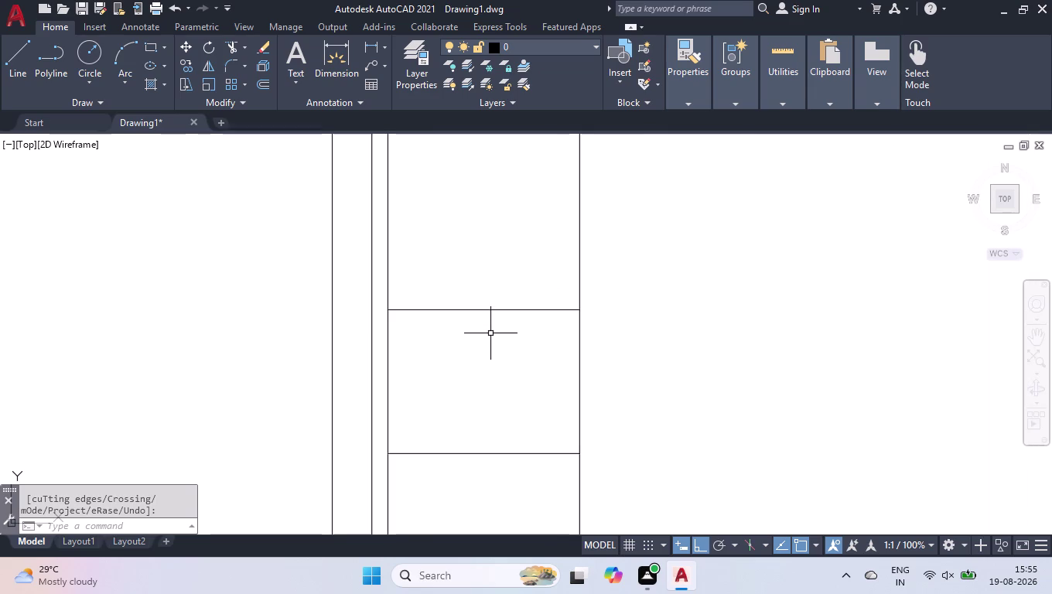
scroll(up, 3)
scroll(down, 3)
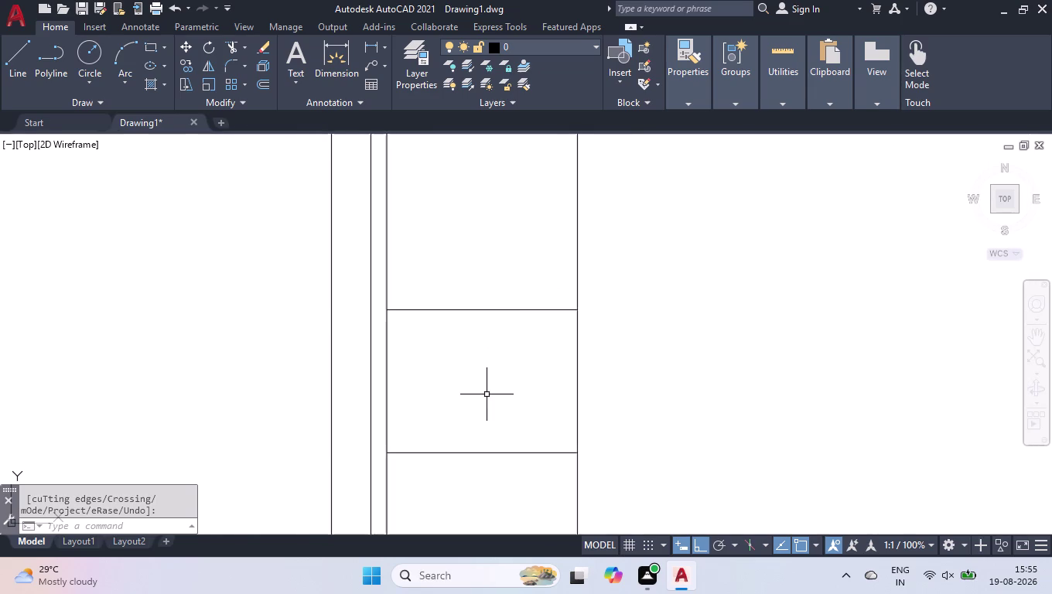
scroll(up, 3)
Offset both shelf lines and both compartment edges inward by 20.
text(OFF)
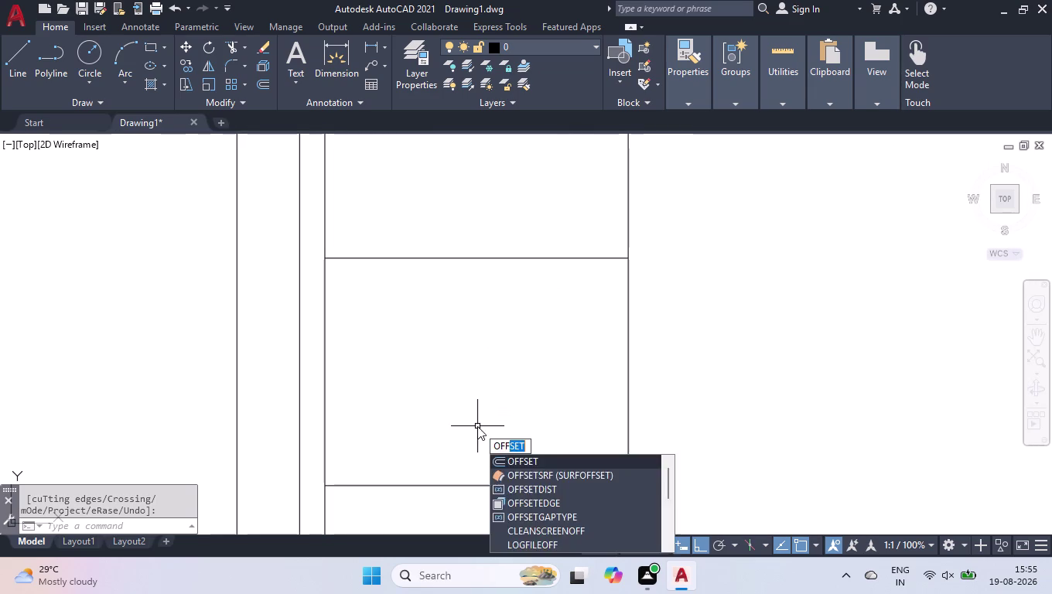
key(Return)
text(20)
key(Return)
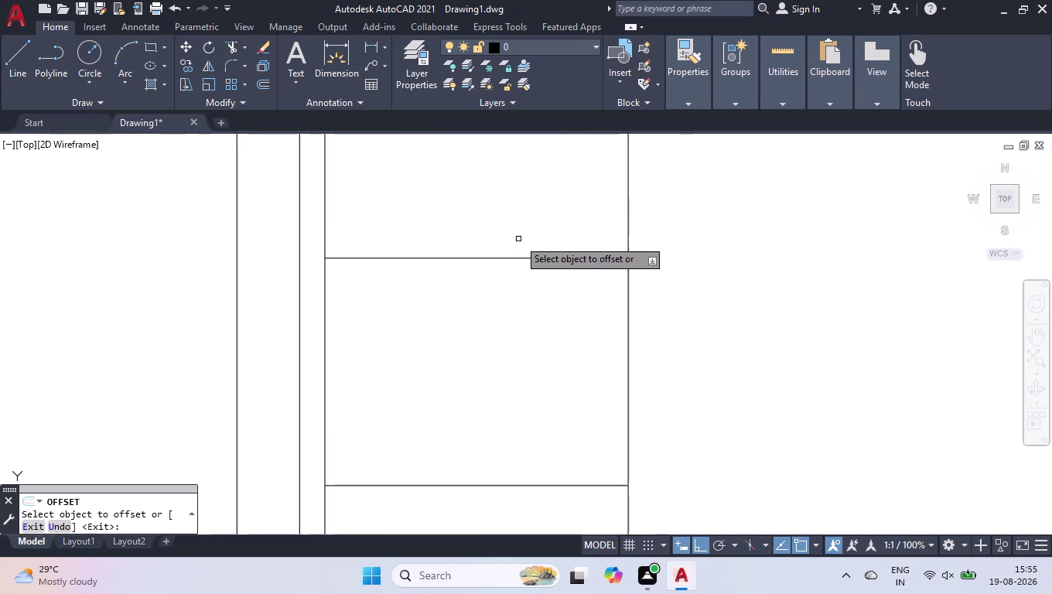
click(511, 256)
click(519, 314)
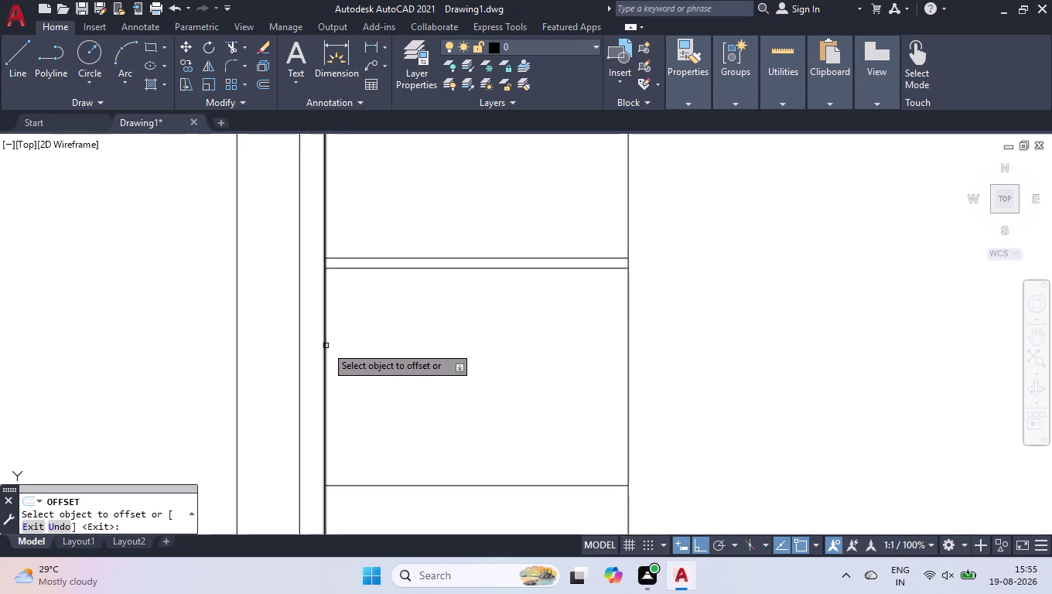
click(537, 484)
click(542, 409)
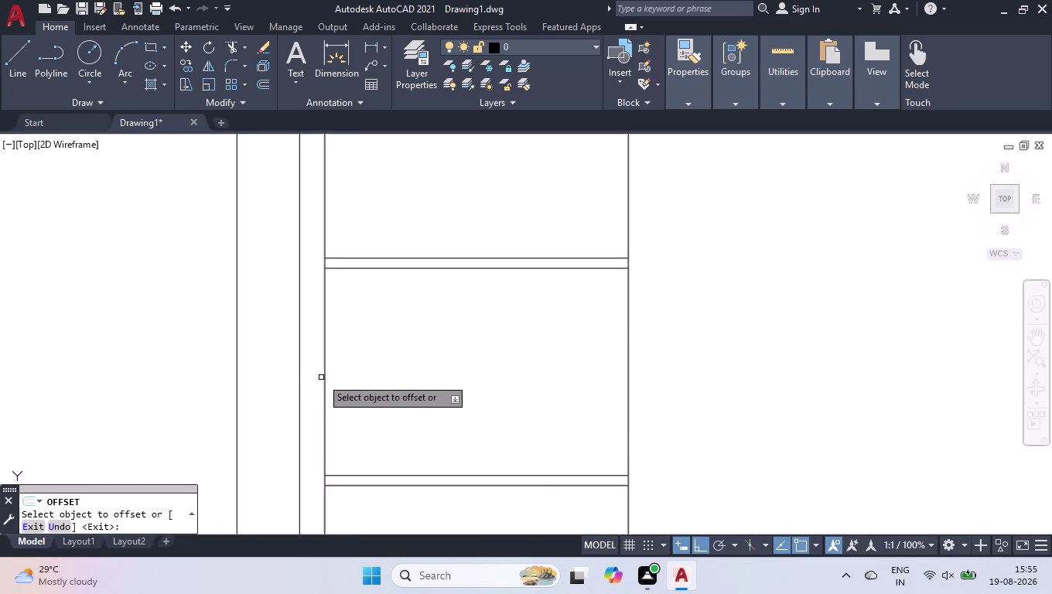
click(327, 377)
click(391, 381)
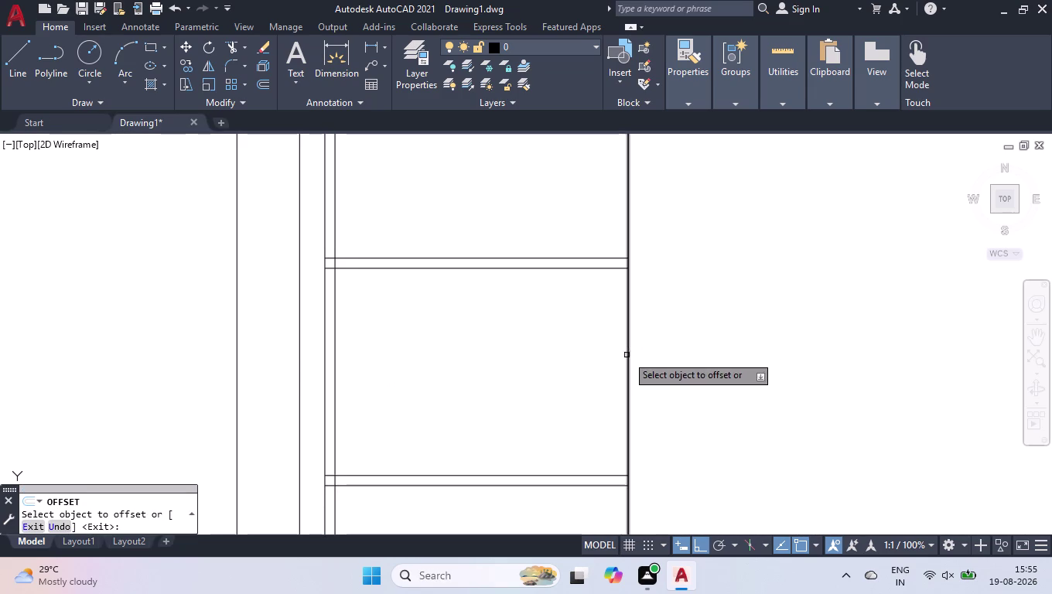
click(628, 355)
click(543, 363)
key(Return)
Start placing a multiline text box across the drawing, then abandon it.
key(t)
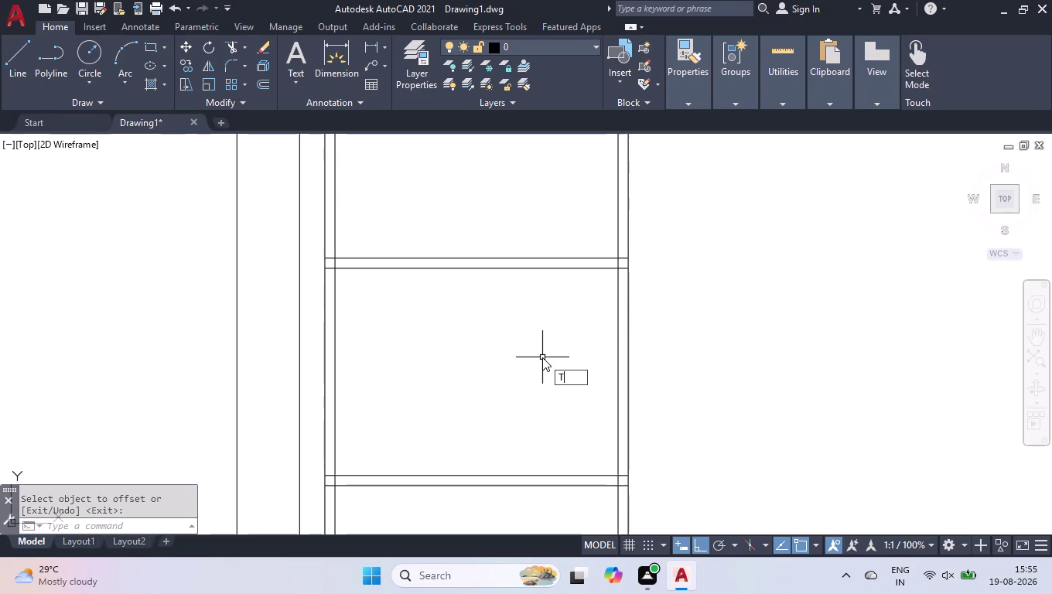
key(Return)
scroll(up, 3)
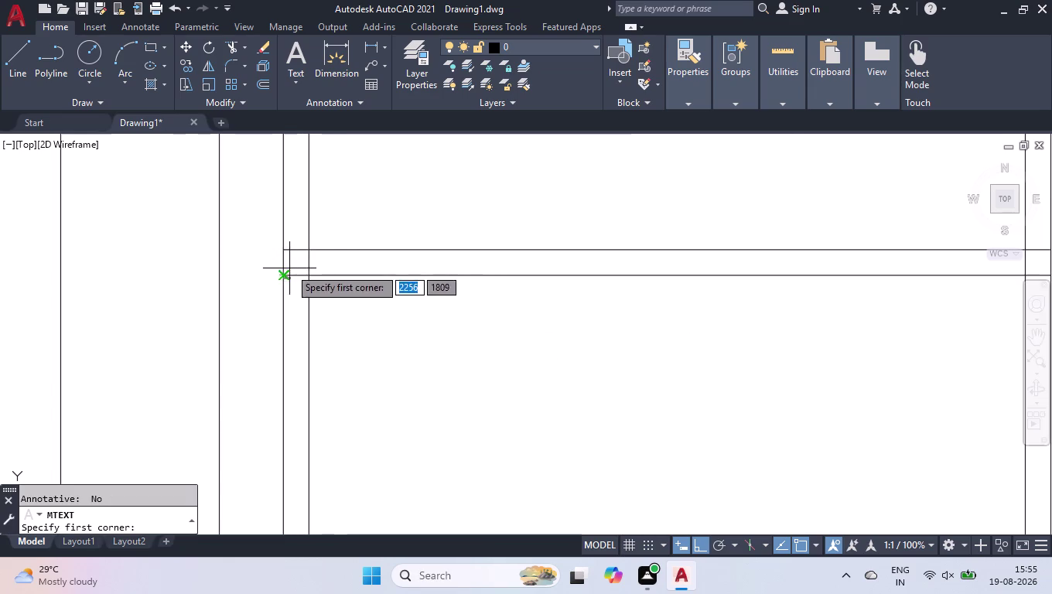
click(300, 262)
scroll(down, 3)
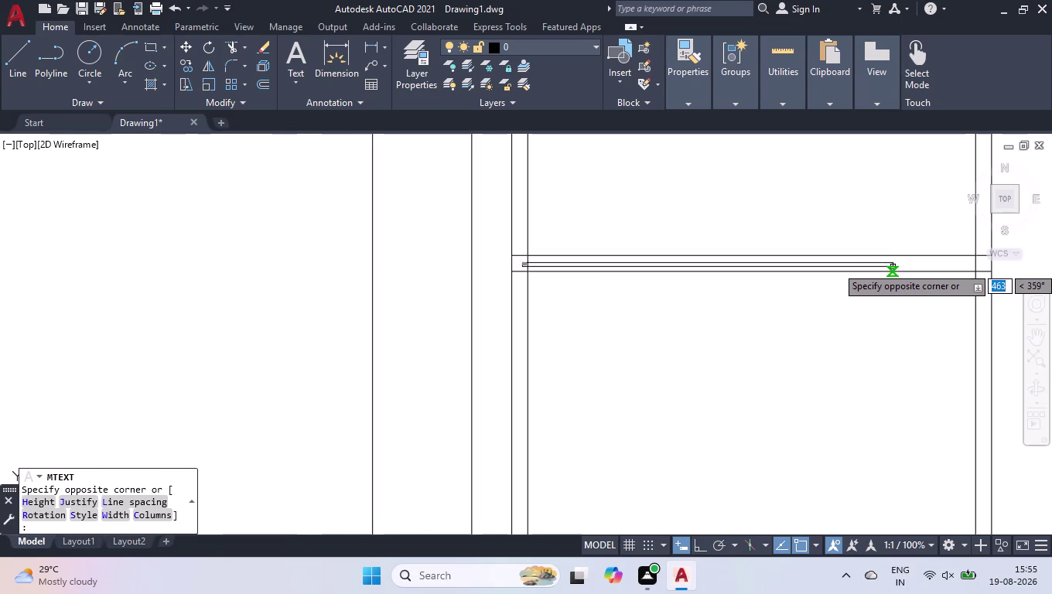
key(space)
key(space)
click(804, 202)
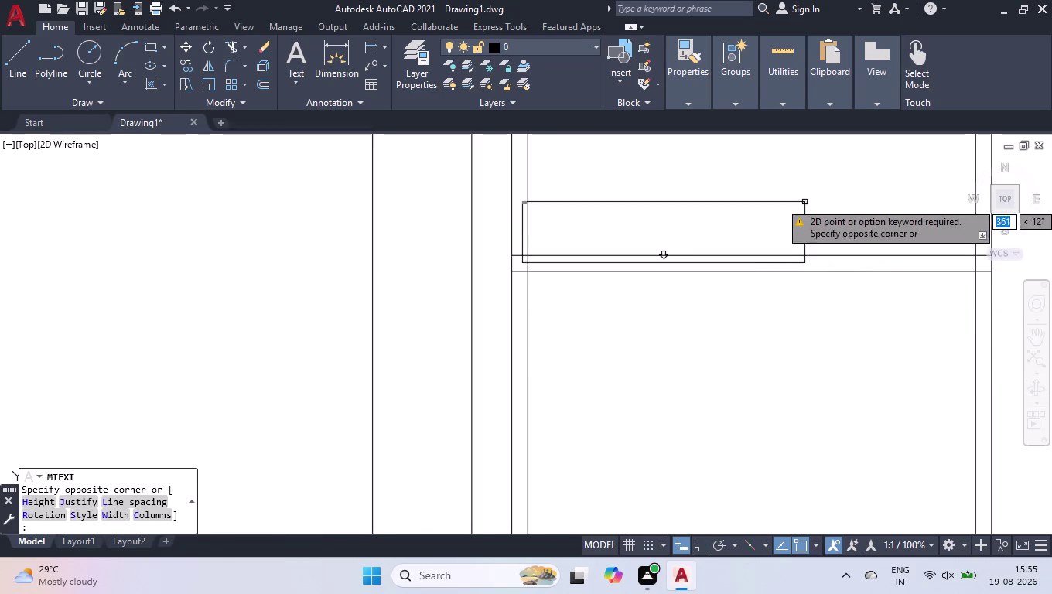
click(756, 319)
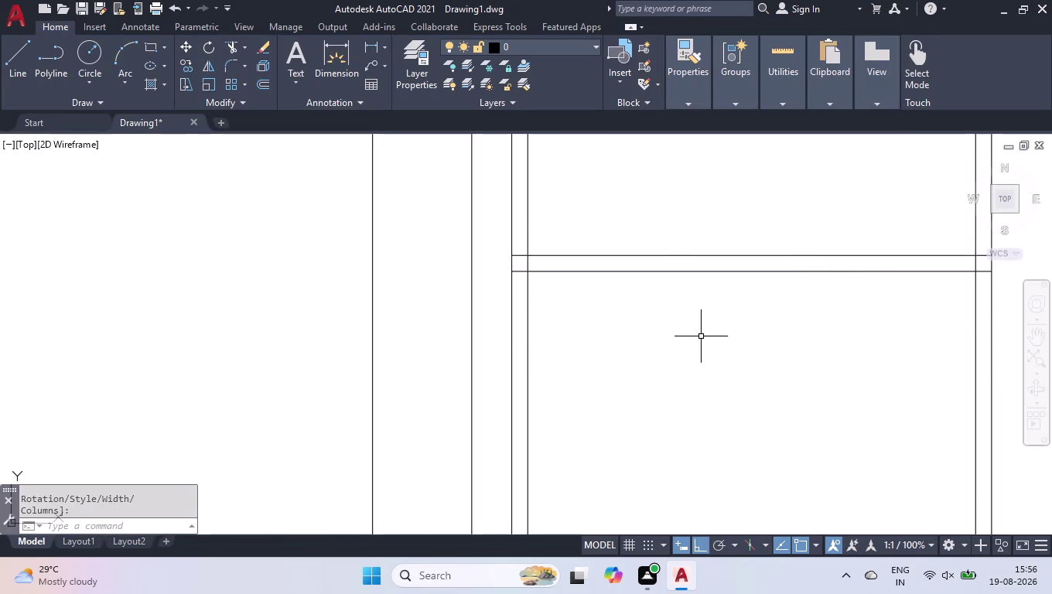
Fence-trim the overlapping board lines along the upper shelf and its right-hand joint.
text(TR)
key(Return)
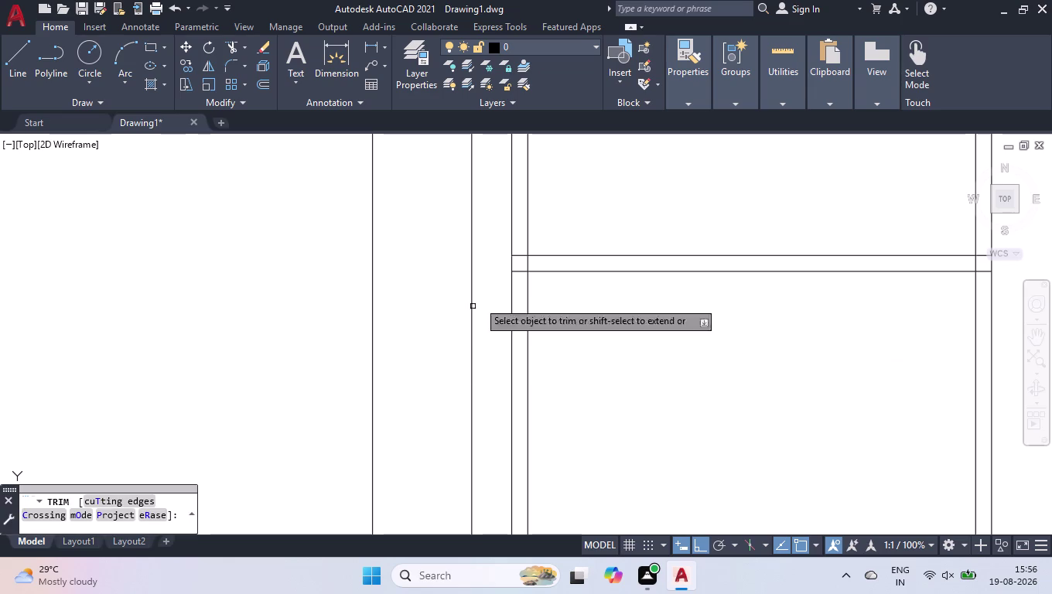
scroll(down, 3)
scroll(up, 3)
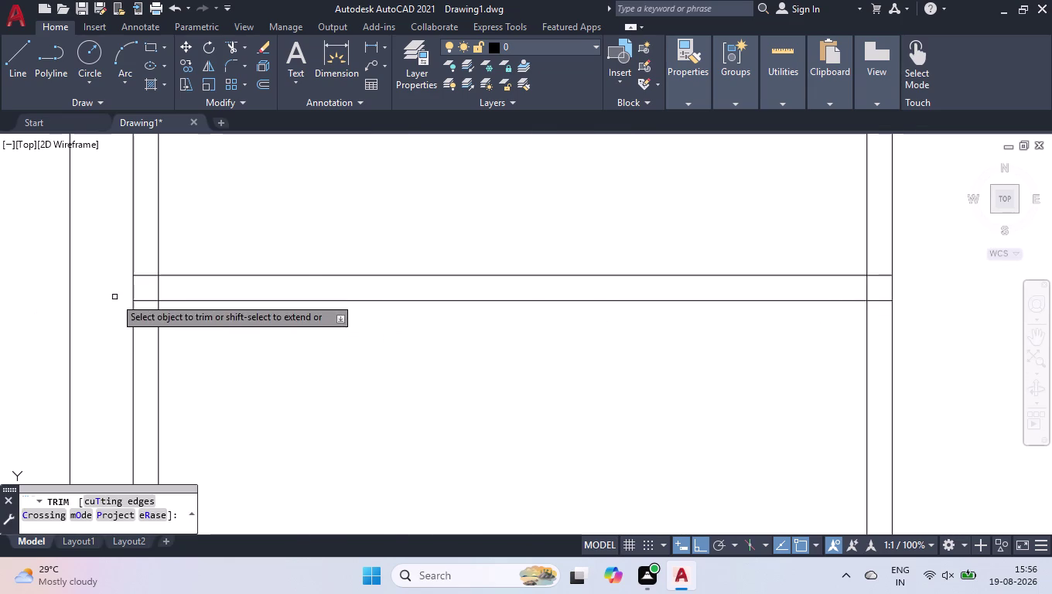
click(142, 288)
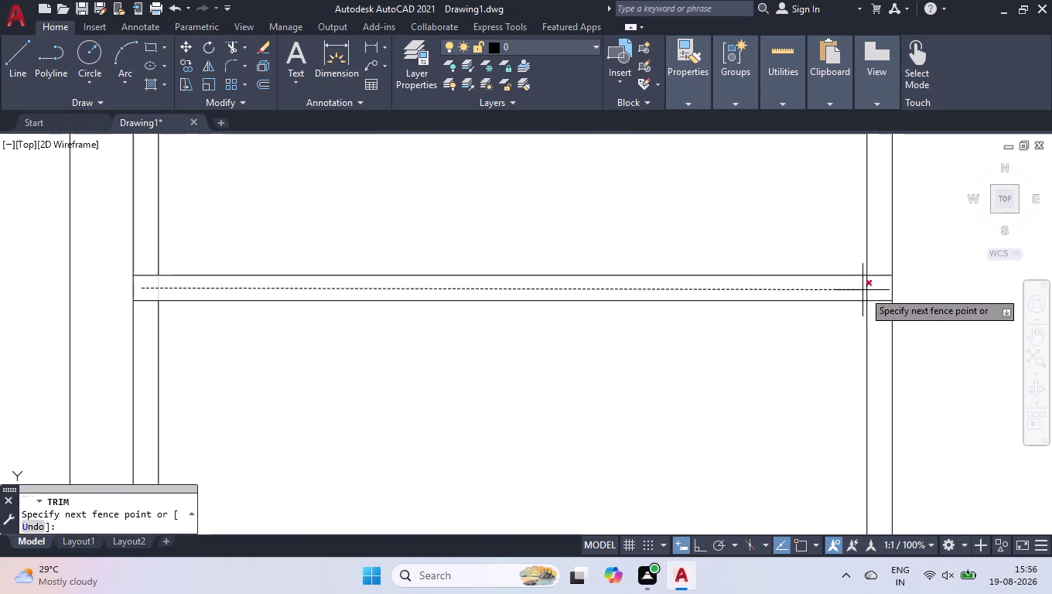
click(879, 288)
click(878, 291)
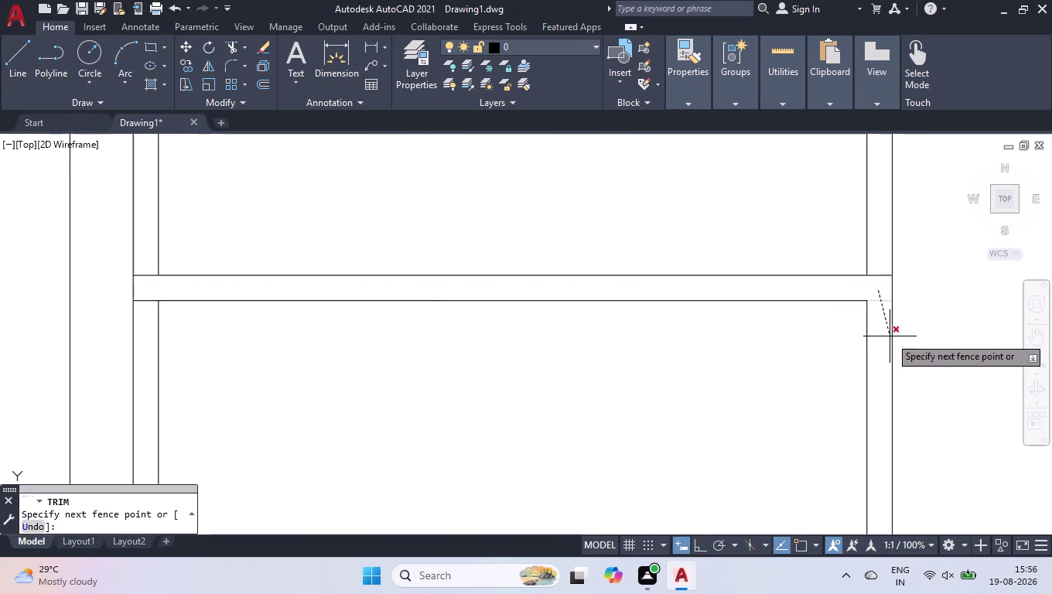
scroll(down, 3)
scroll(down, 3)
scroll(up, 3)
scroll(up, 3)
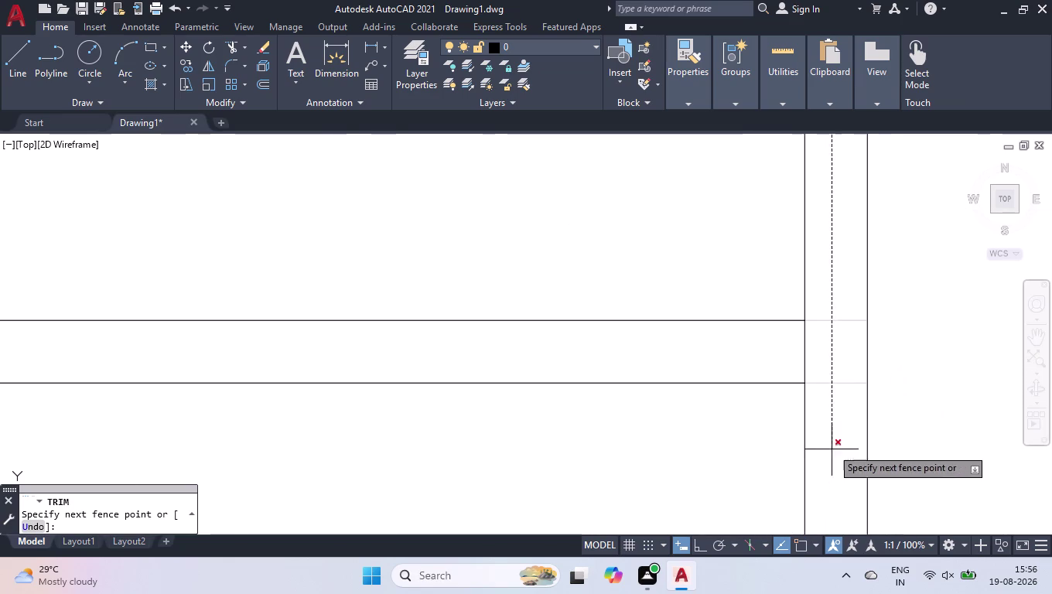
click(836, 340)
click(828, 354)
Fence-trim the shelf overlap and partition line ends, then pick a leftover vertical piece.
scroll(down, 3)
scroll(down, 3)
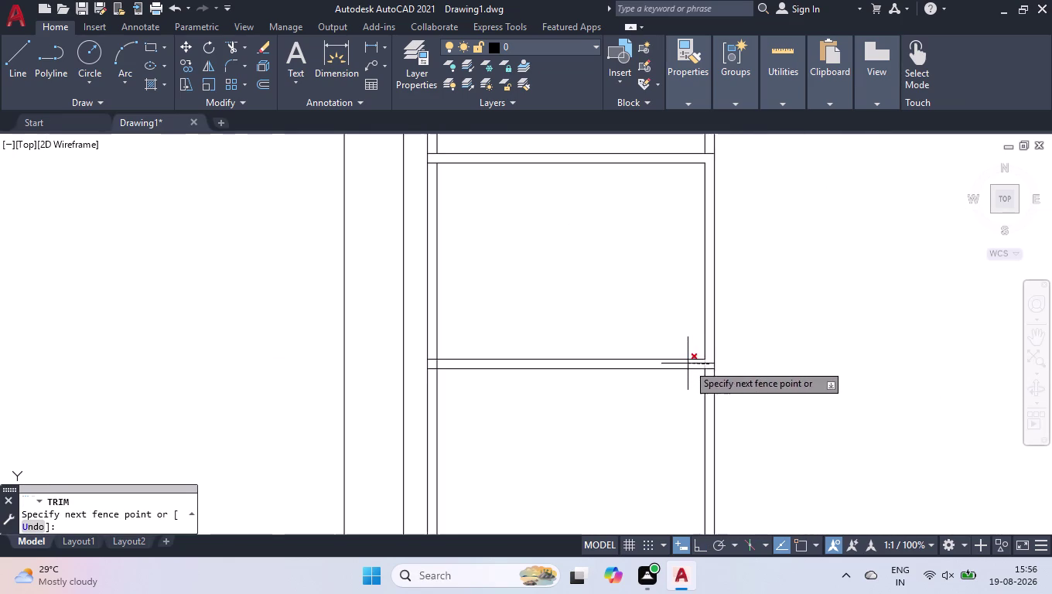
scroll(up, 3)
click(704, 384)
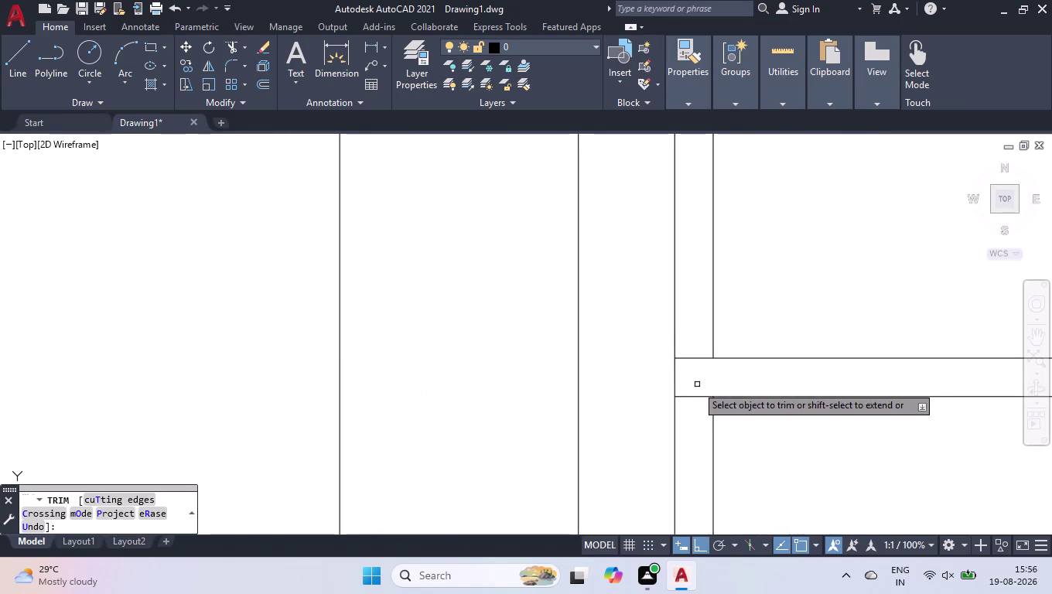
click(695, 385)
scroll(down, 3)
scroll(down, 3)
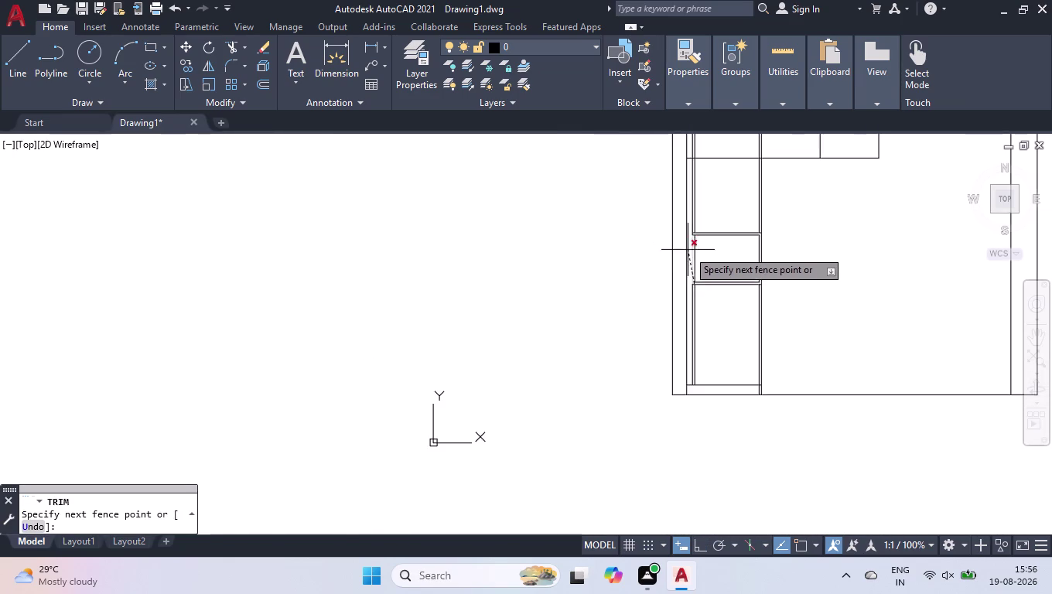
scroll(up, 3)
scroll(up, 3)
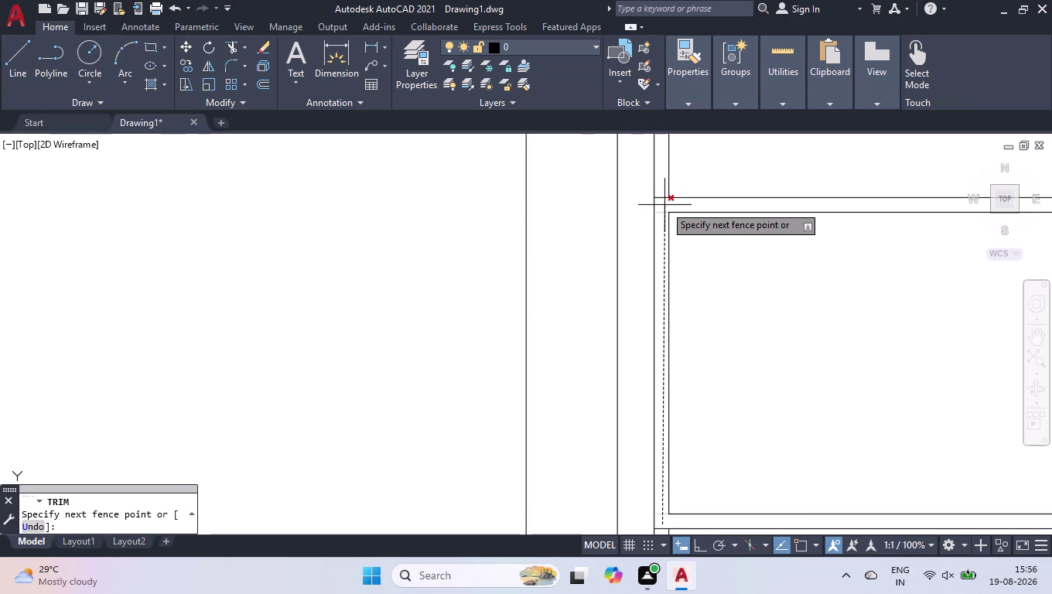
click(664, 205)
key(Return)
scroll(down, 3)
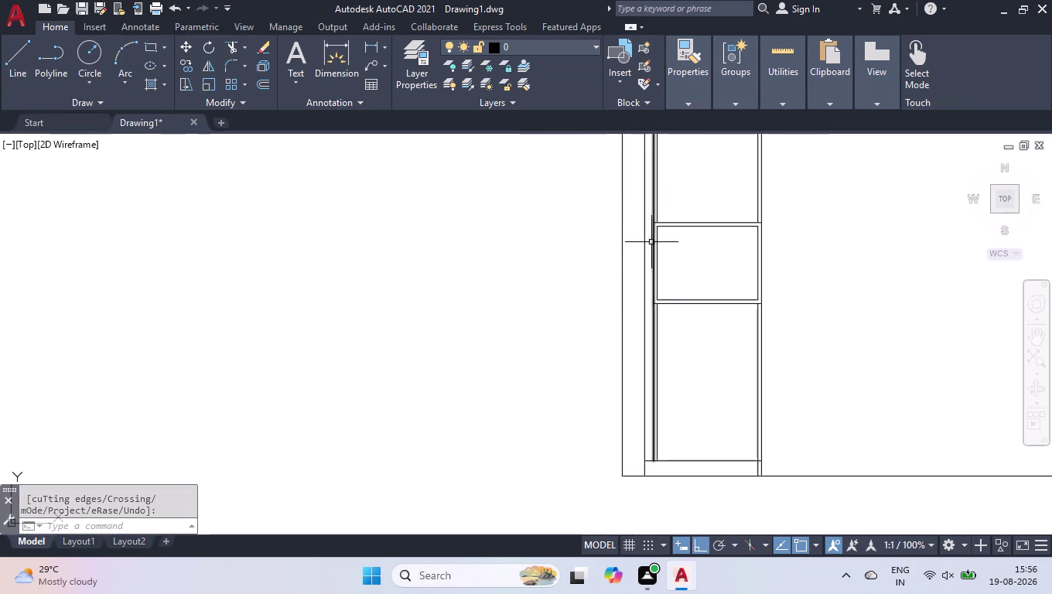
scroll(down, 3)
click(655, 213)
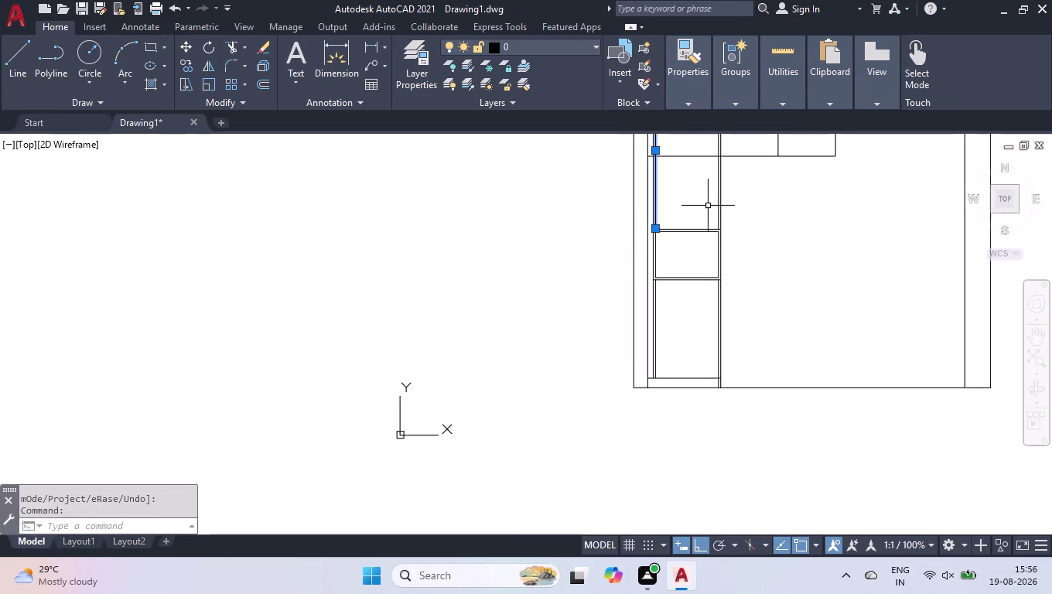
Select the remaining leftover vertical line pieces beside the compartments and delete them.
scroll(up, 3)
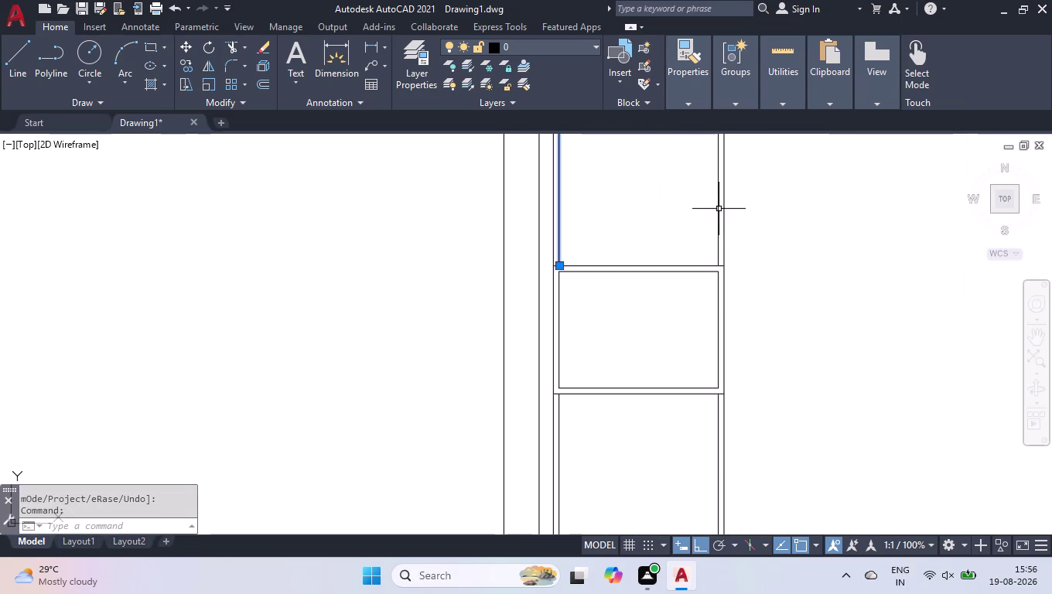
click(720, 210)
click(717, 422)
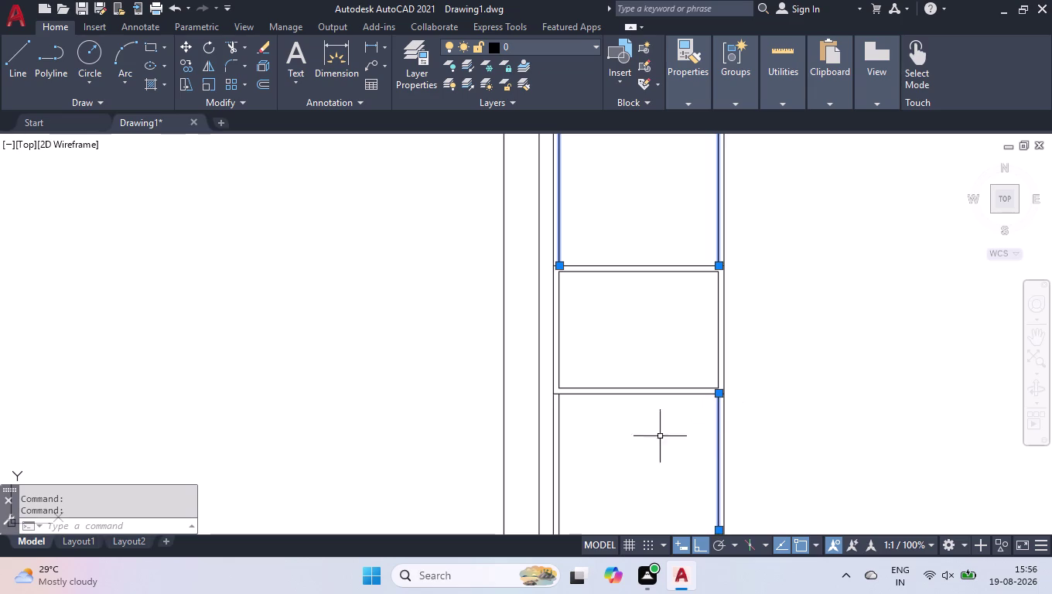
click(559, 440)
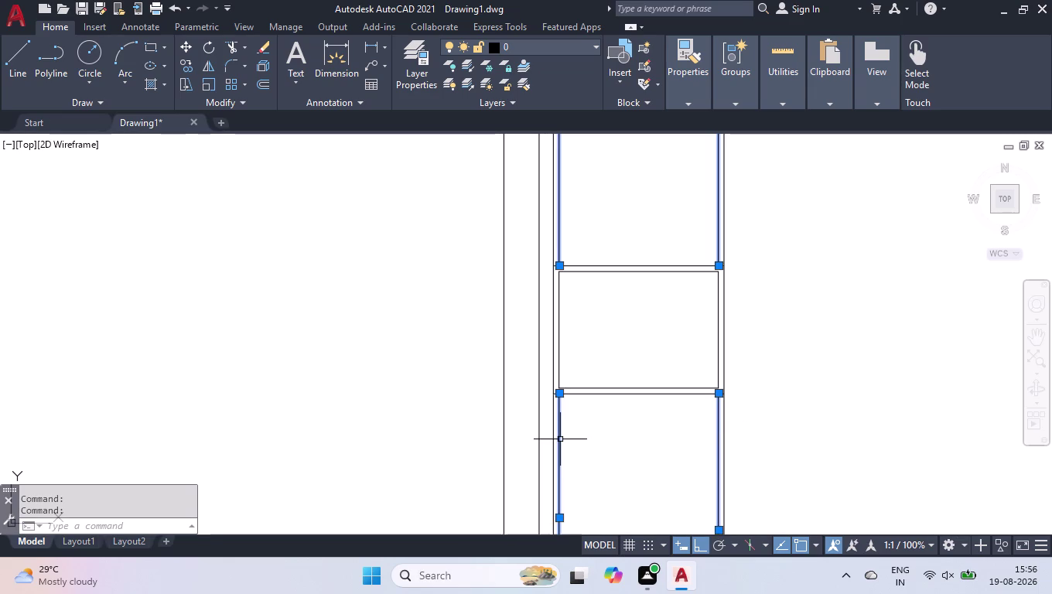
key(Delete)
scroll(down, 3)
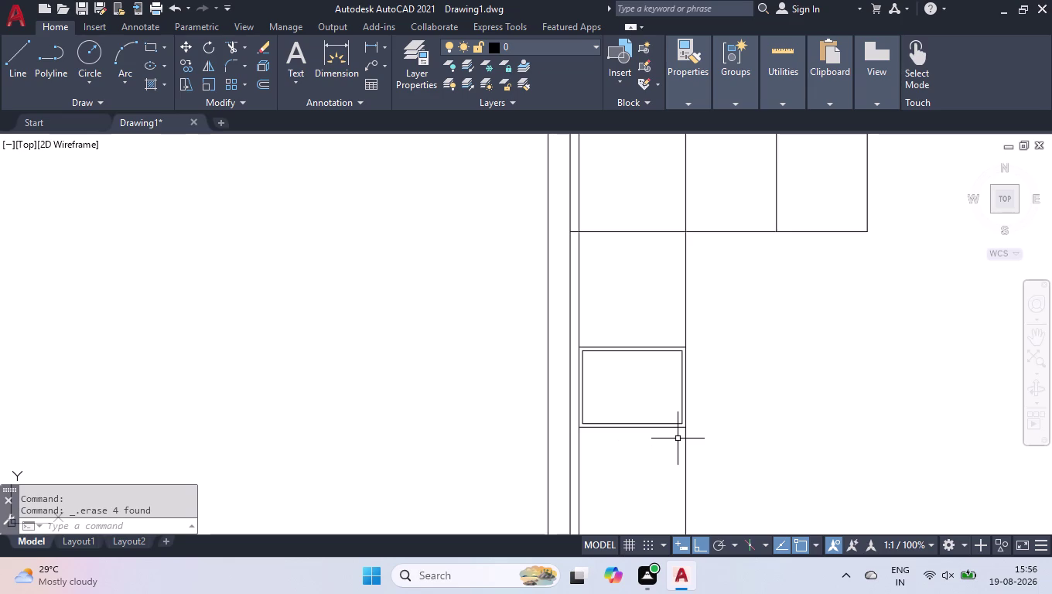
scroll(up, 3)
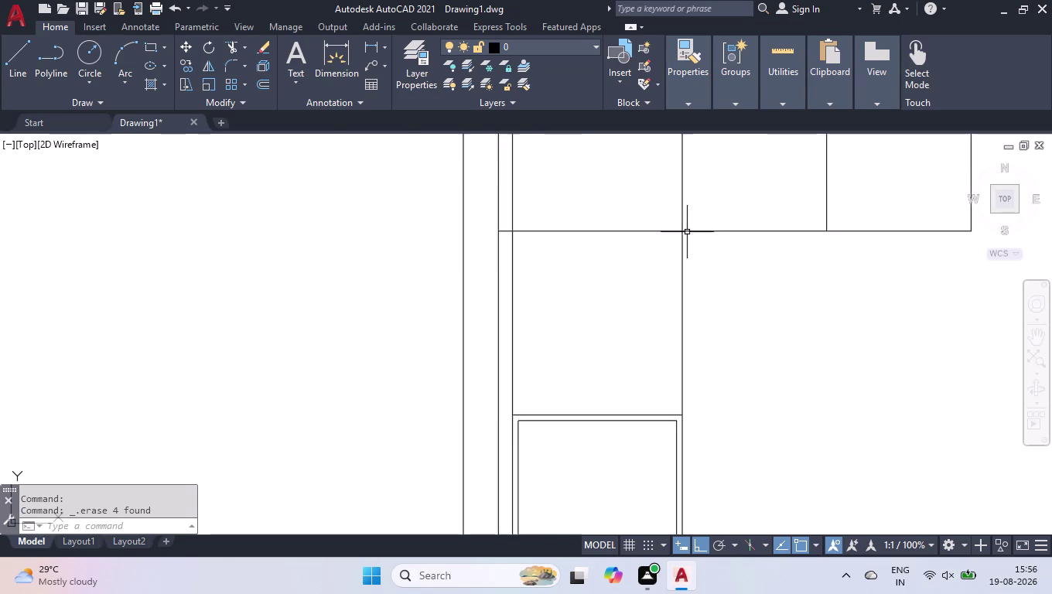
scroll(up, 3)
Draw a line from the partition's midpoint (M2P) left to the compartment side.
key(l)
key(Return)
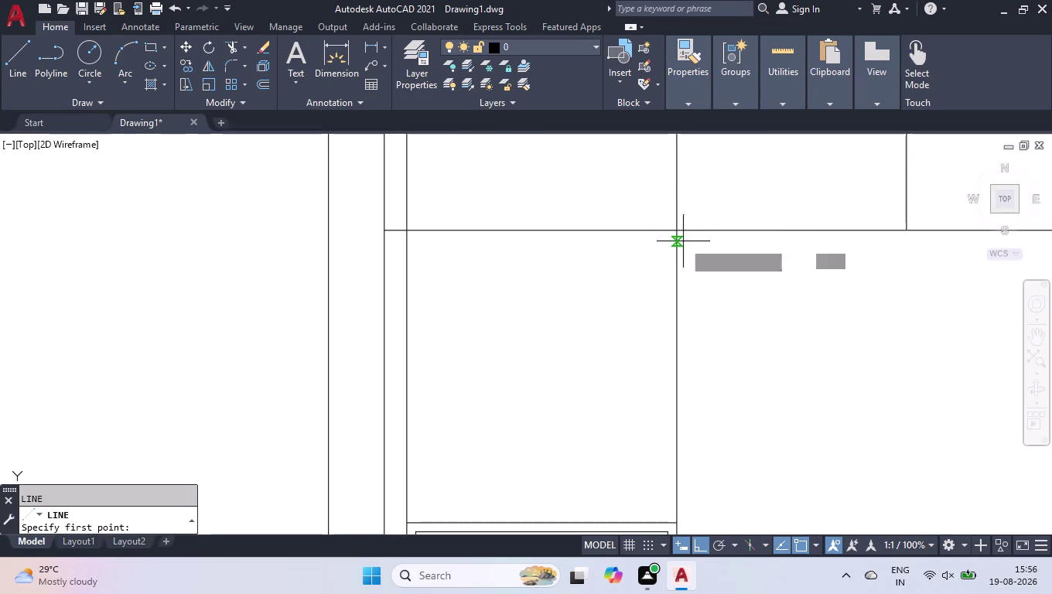
text(M2P)
key(Return)
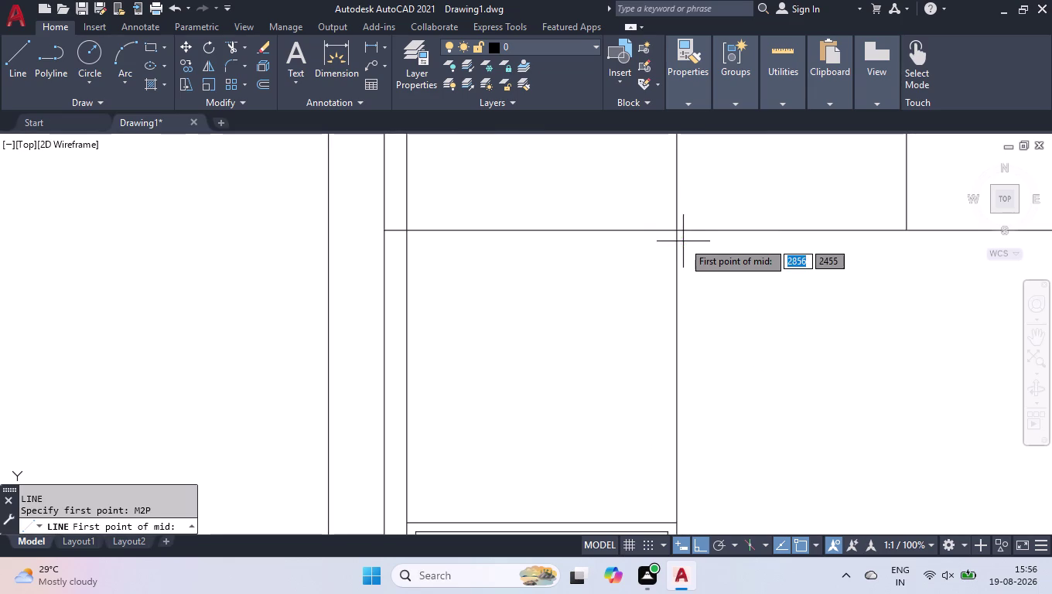
click(679, 232)
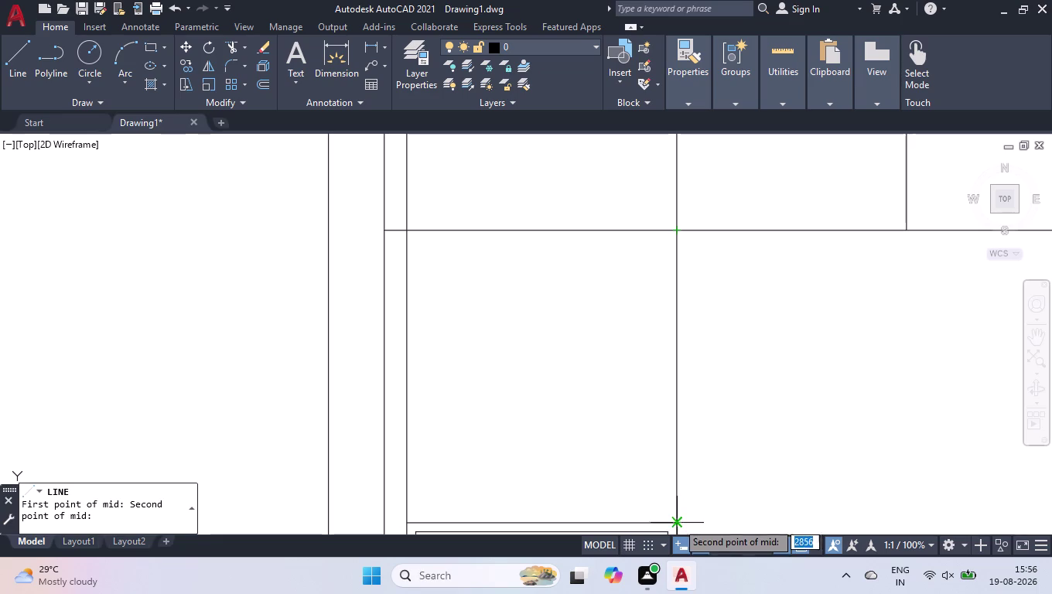
click(677, 522)
click(408, 378)
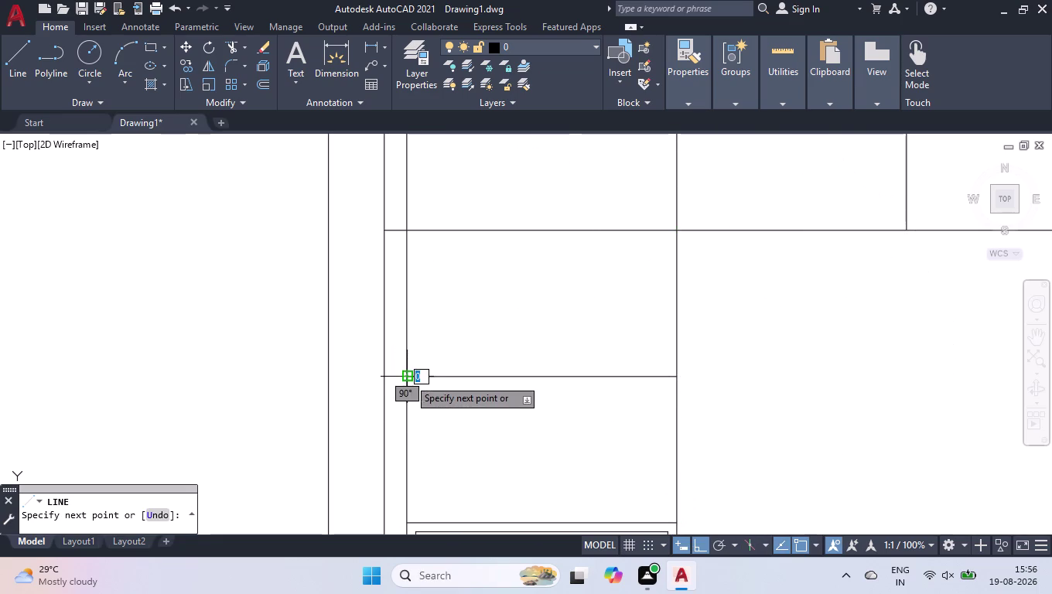
key(space)
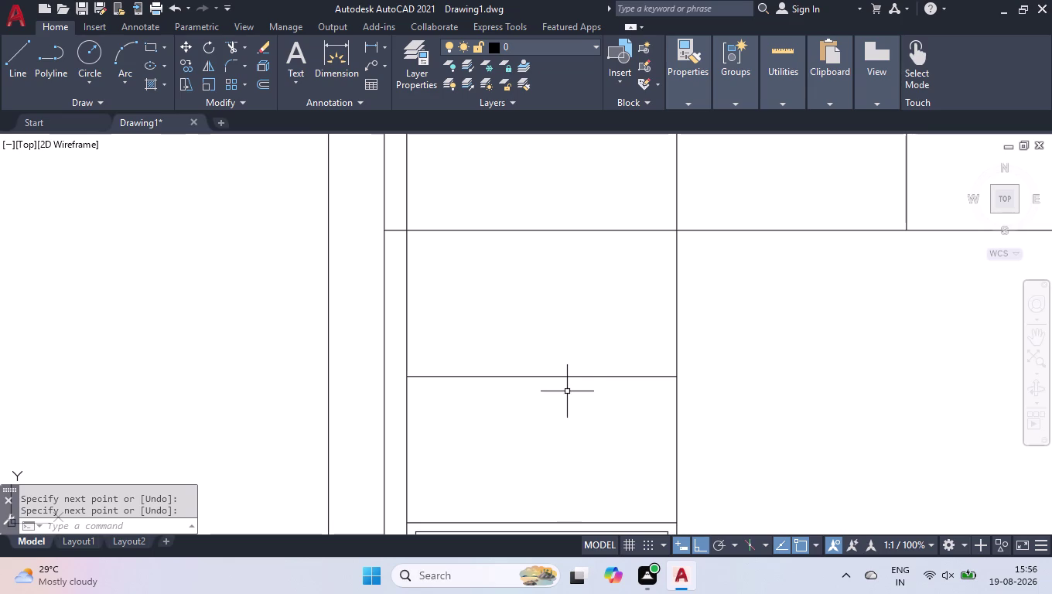
key(o)
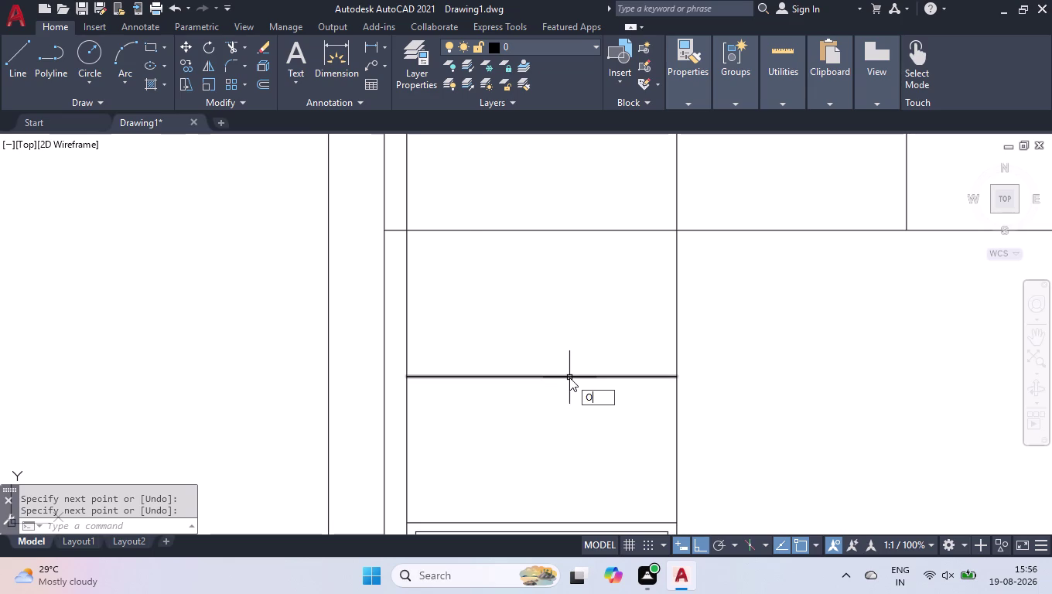
text(FF)
key(Return)
Offset the mid-height line by 20 above and below.
text(20)
key(Return)
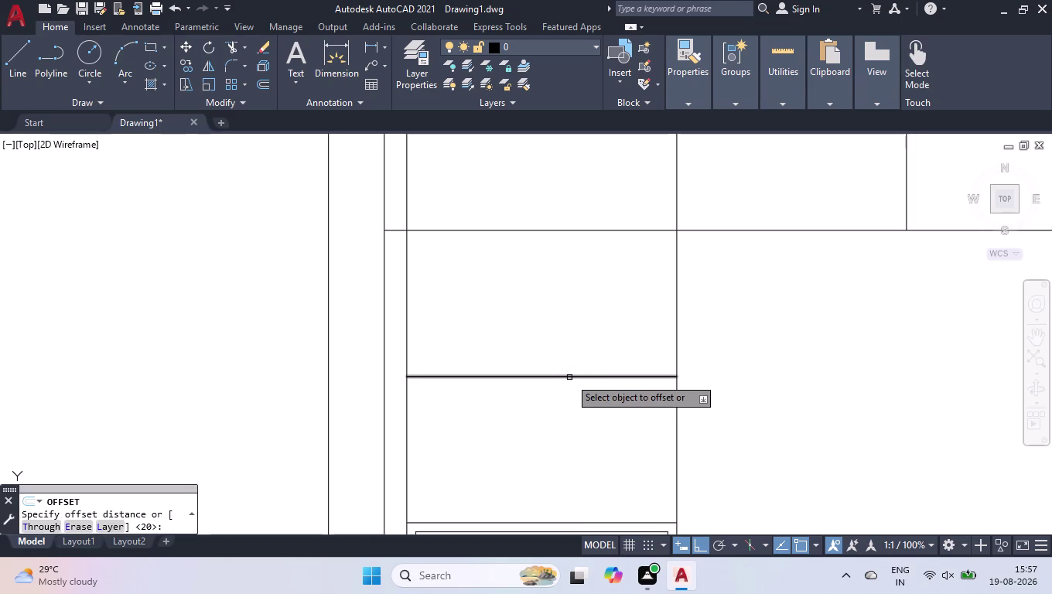
click(570, 377)
click(553, 308)
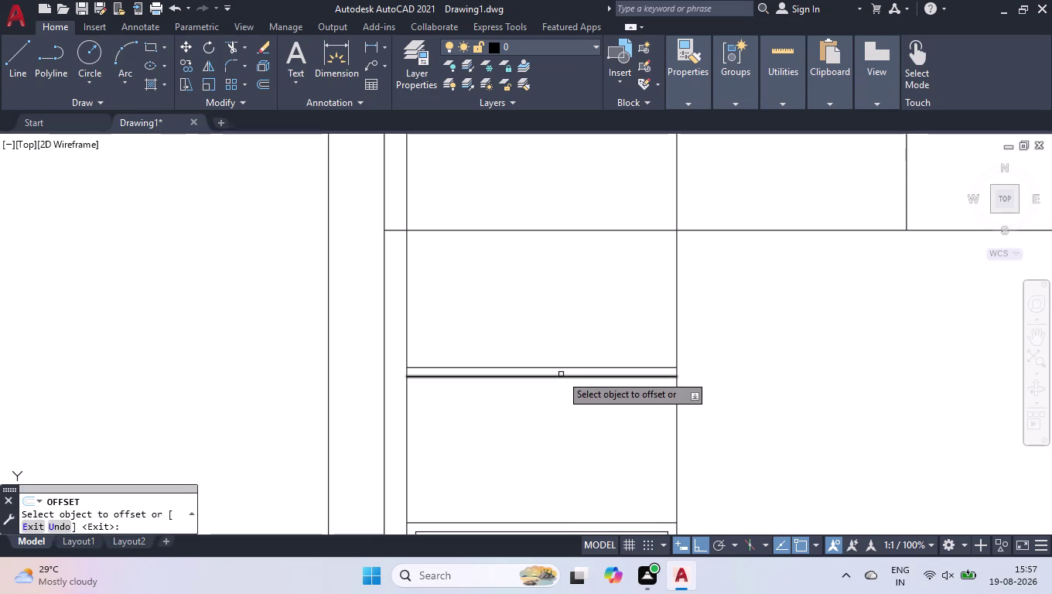
click(560, 376)
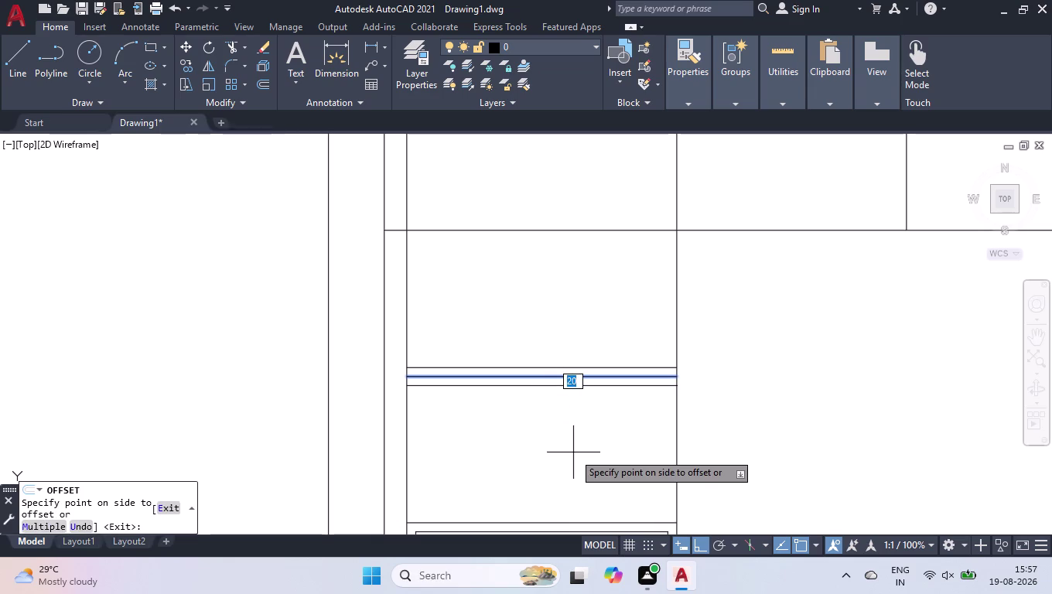
text(20)
key(Return)
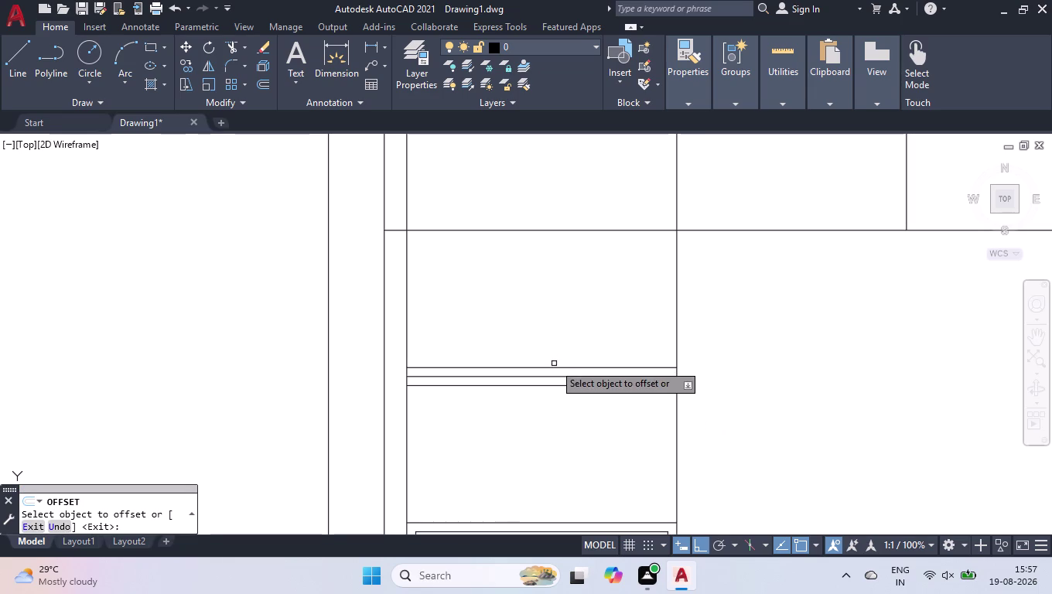
key(space)
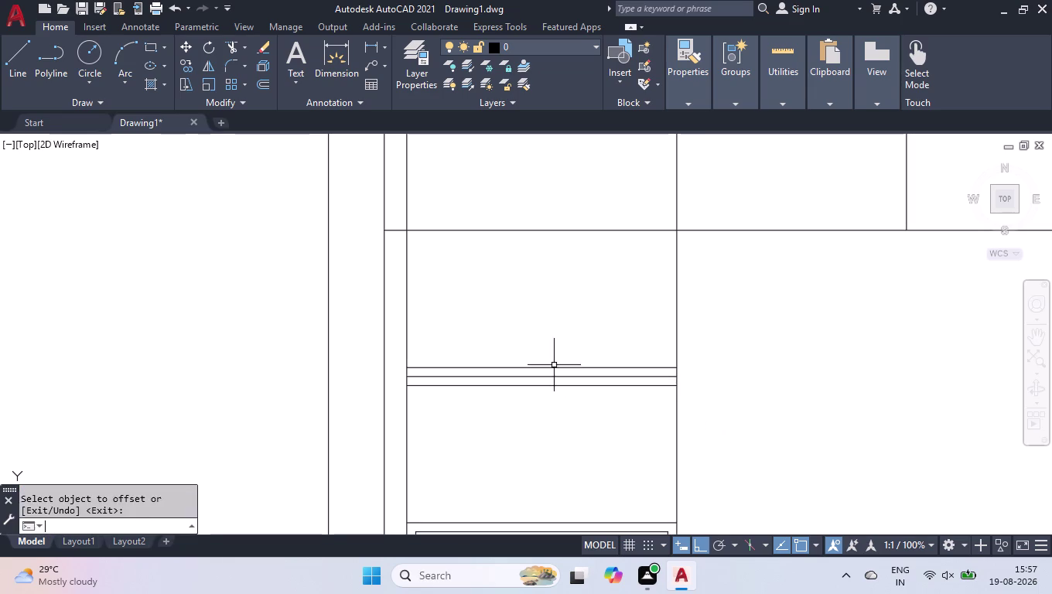
Delete the original mid-height line.
click(558, 378)
click(557, 373)
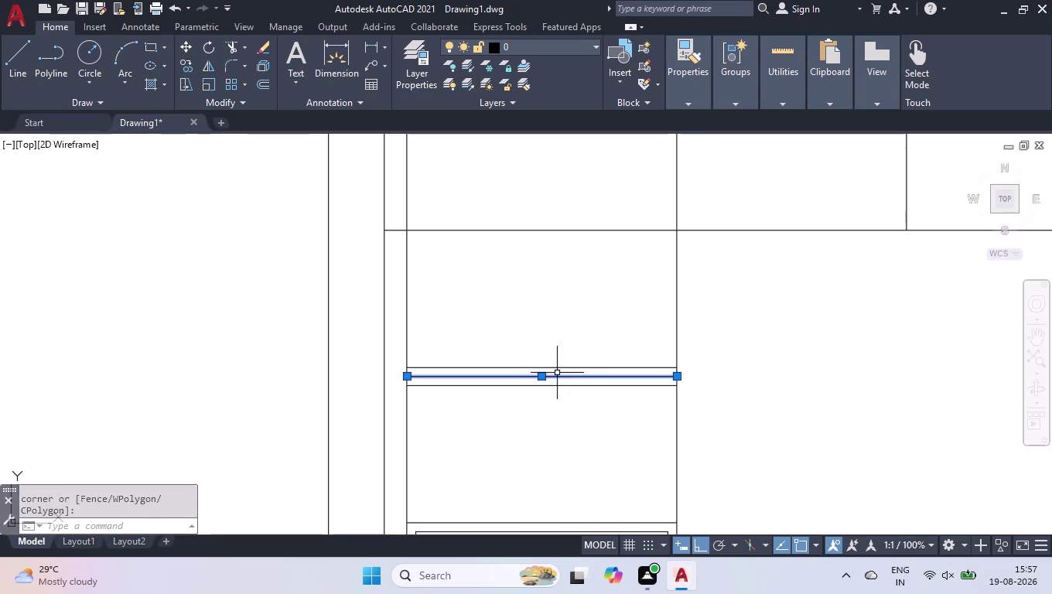
key(Delete)
Shift the upper and lower shelf lines 10 units closer together.
scroll(up, 3)
click(750, 373)
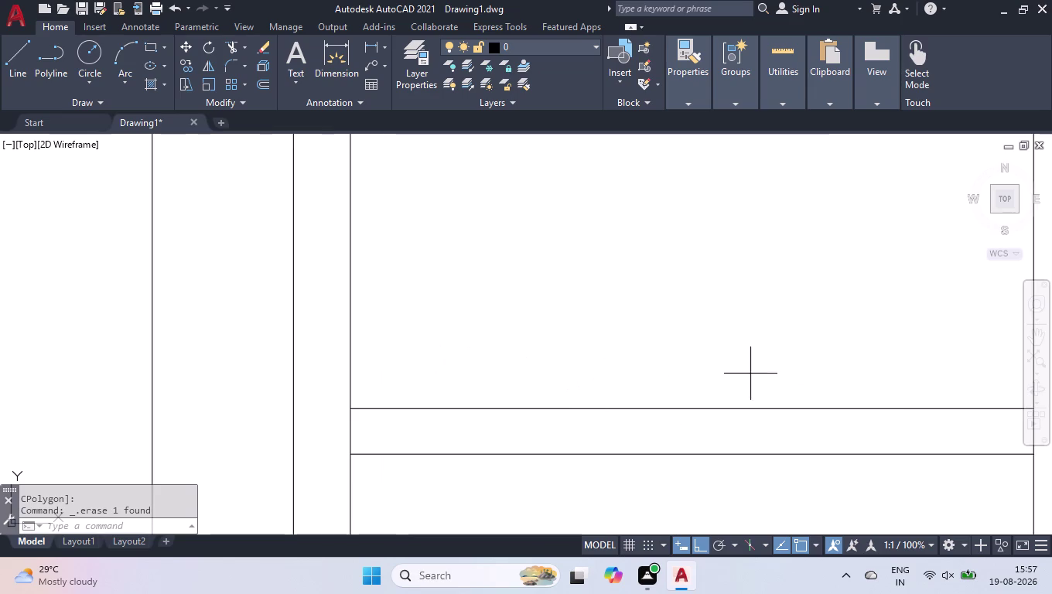
click(680, 423)
click(693, 409)
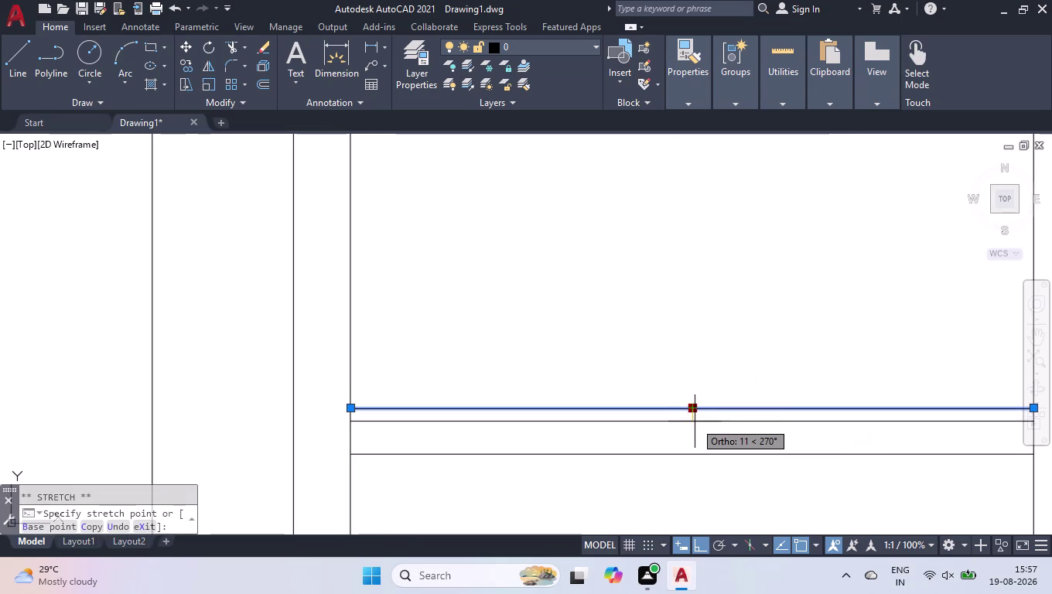
text(10)
key(Return)
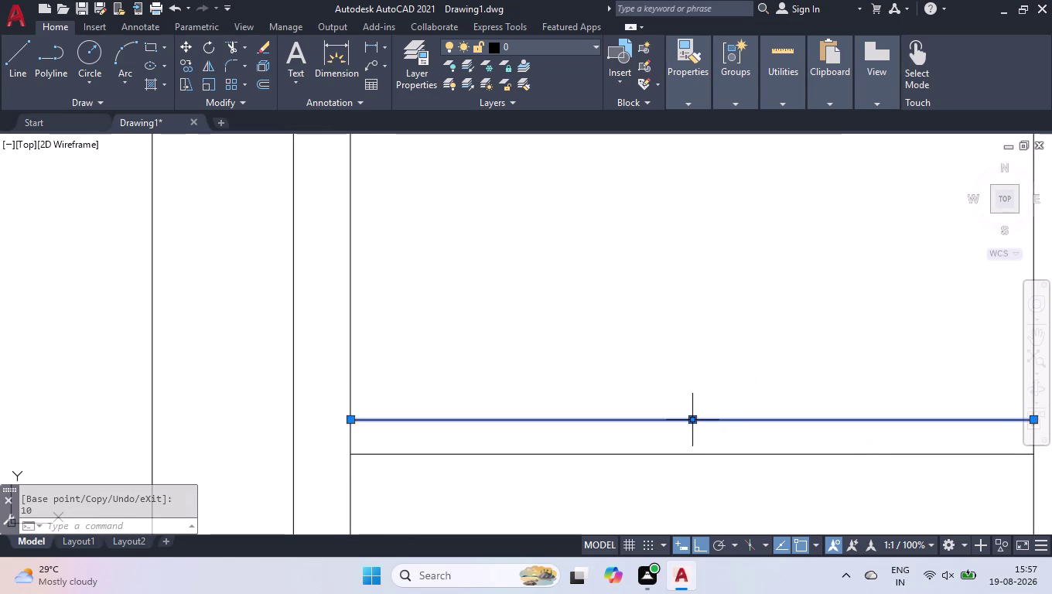
click(698, 453)
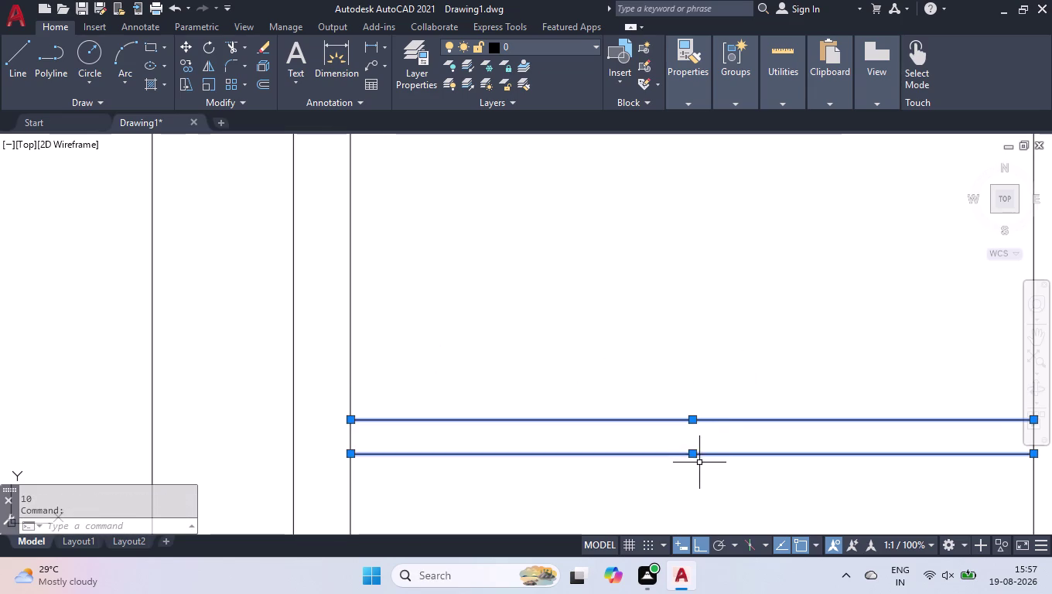
click(694, 453)
text(1)
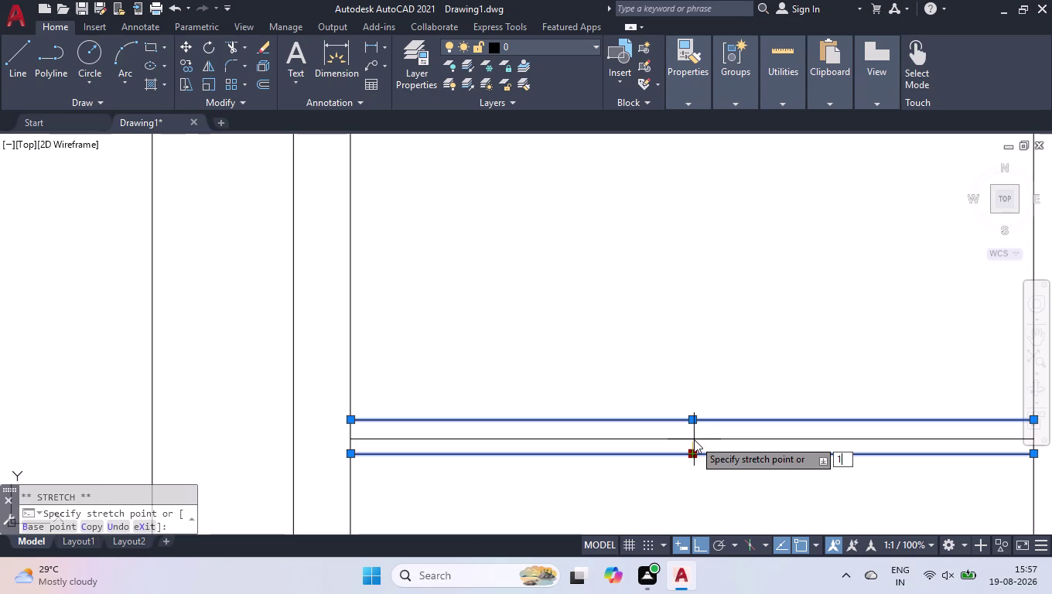
text(0)
key(Return)
Select the two shelf lines and begin a crossing selection window.
click(820, 399)
click(707, 518)
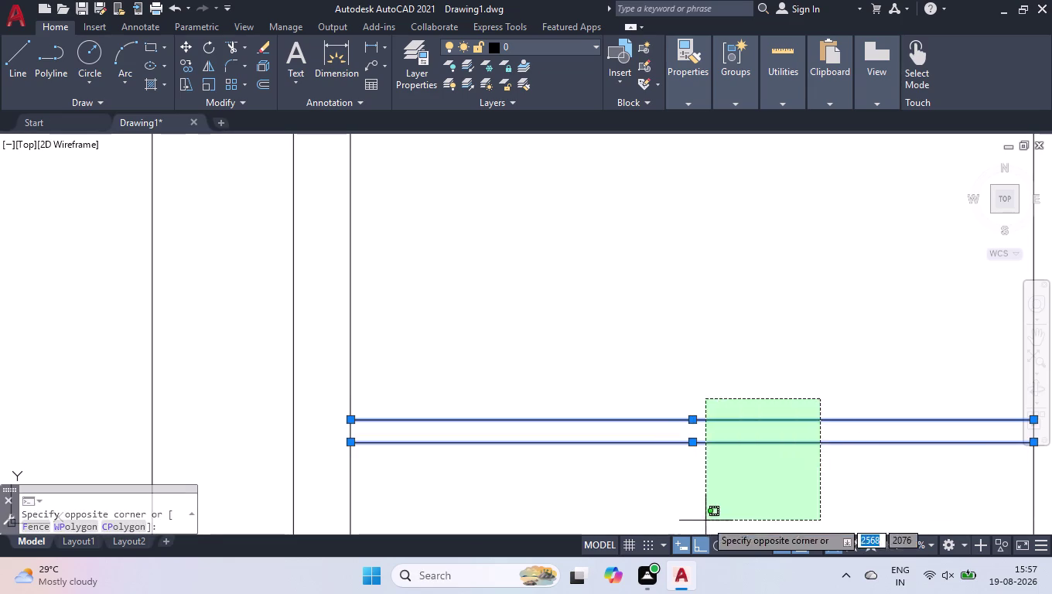
scroll(down, 3)
scroll(down, 3)
scroll(down, 3)
scroll(up, 3)
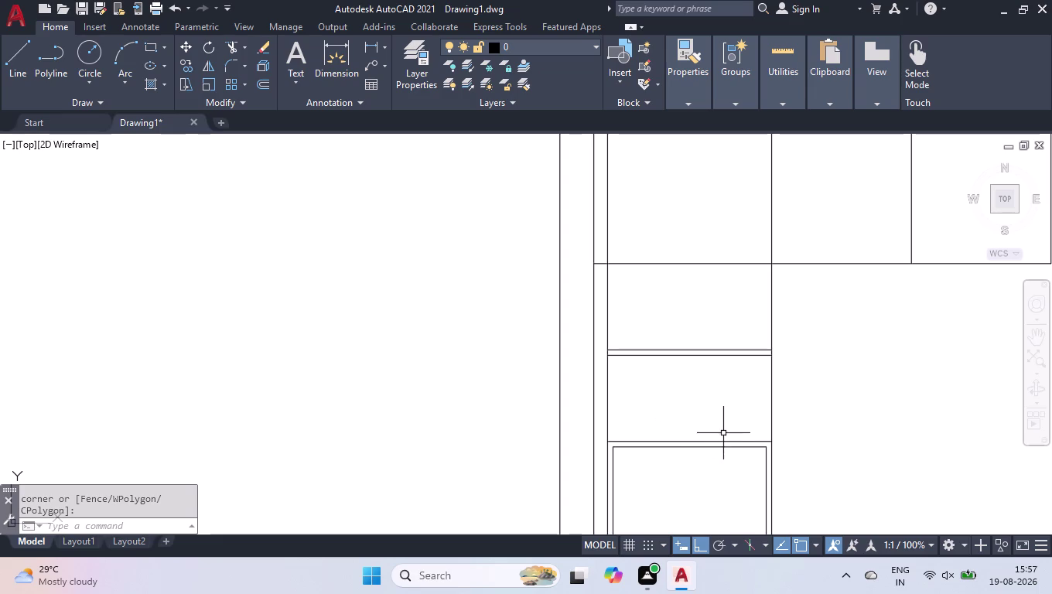
scroll(down, 3)
scroll(down, 3)
scroll(down, 3)
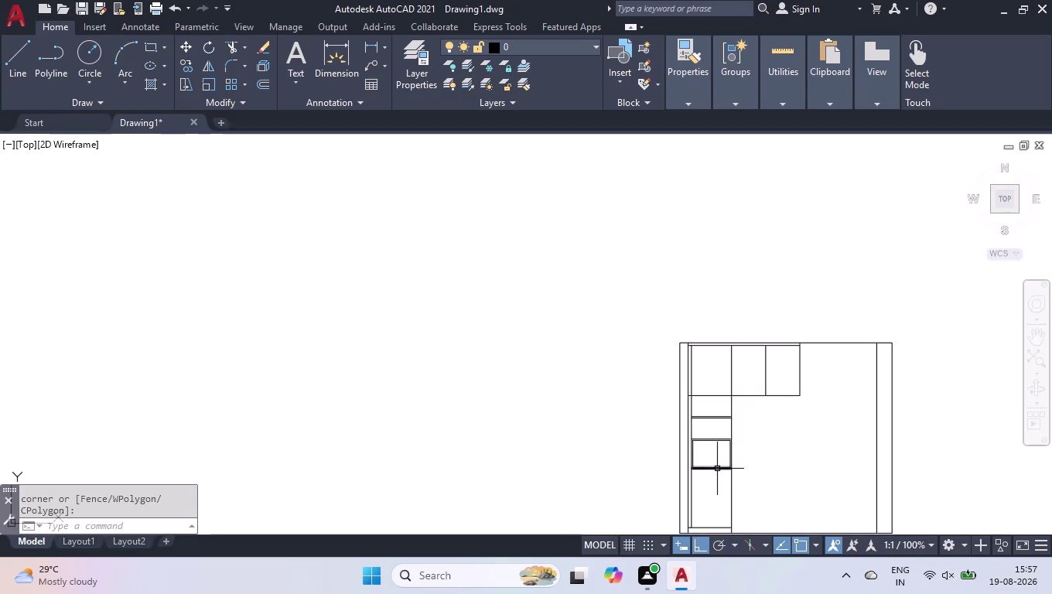
scroll(down, 3)
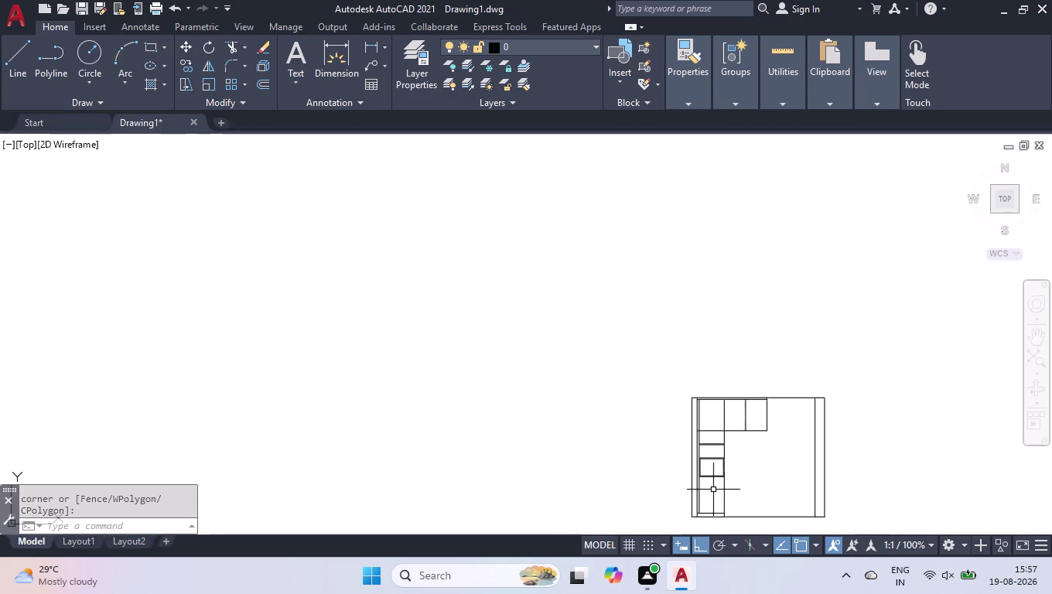
scroll(up, 3)
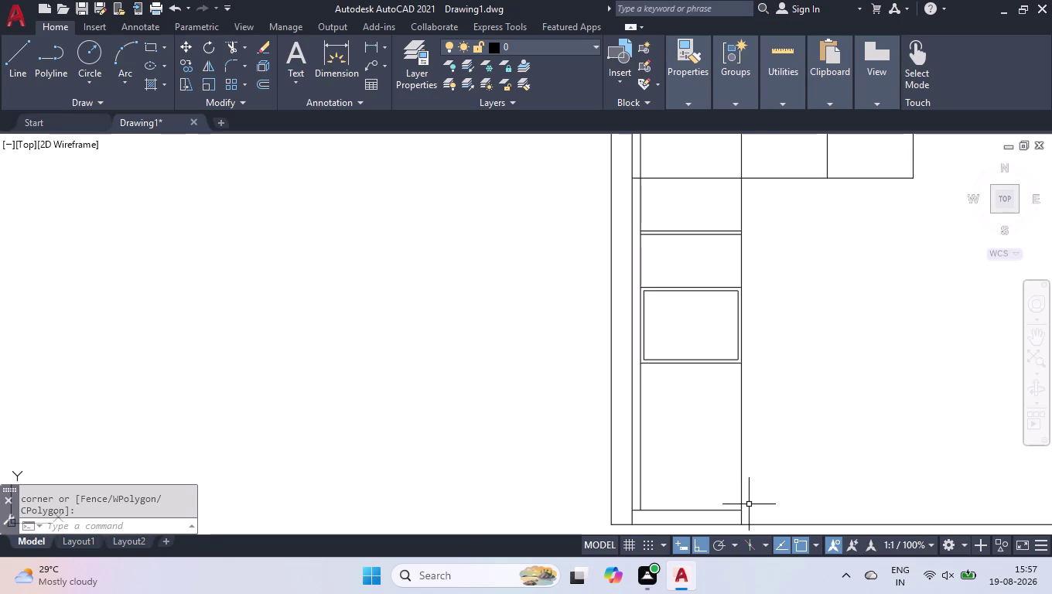
Draw a V from the compartment's right corners to the midpoint of its left side.
key(l)
key(Return)
click(741, 508)
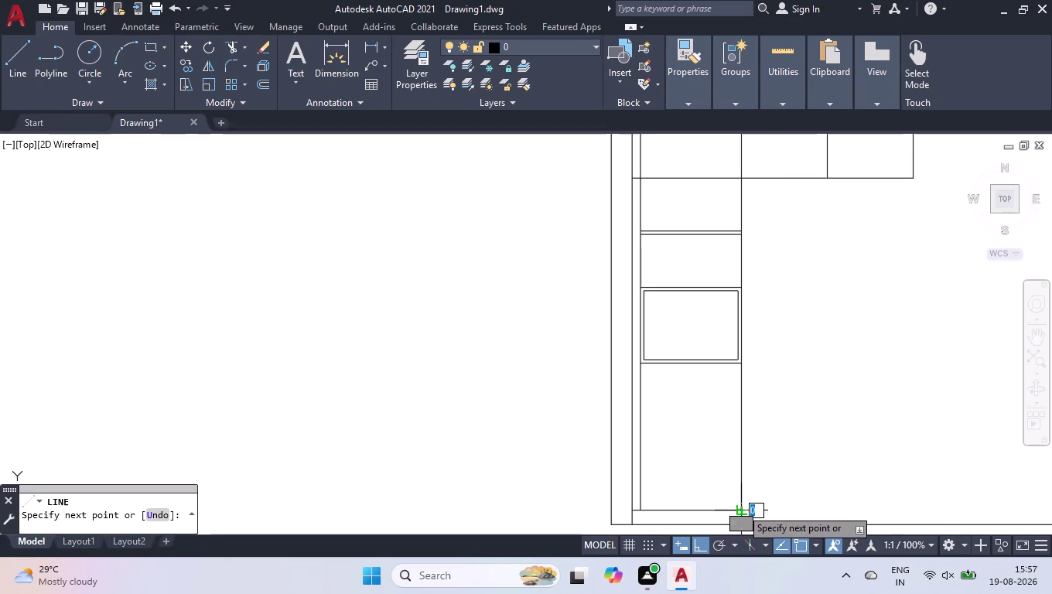
text(M2)
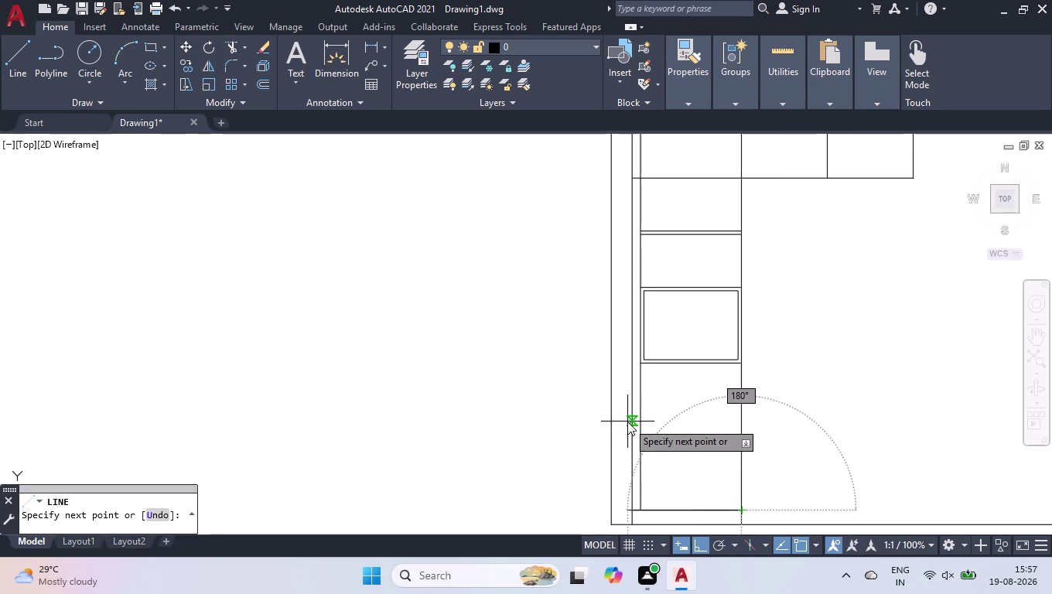
text(P)
key(Return)
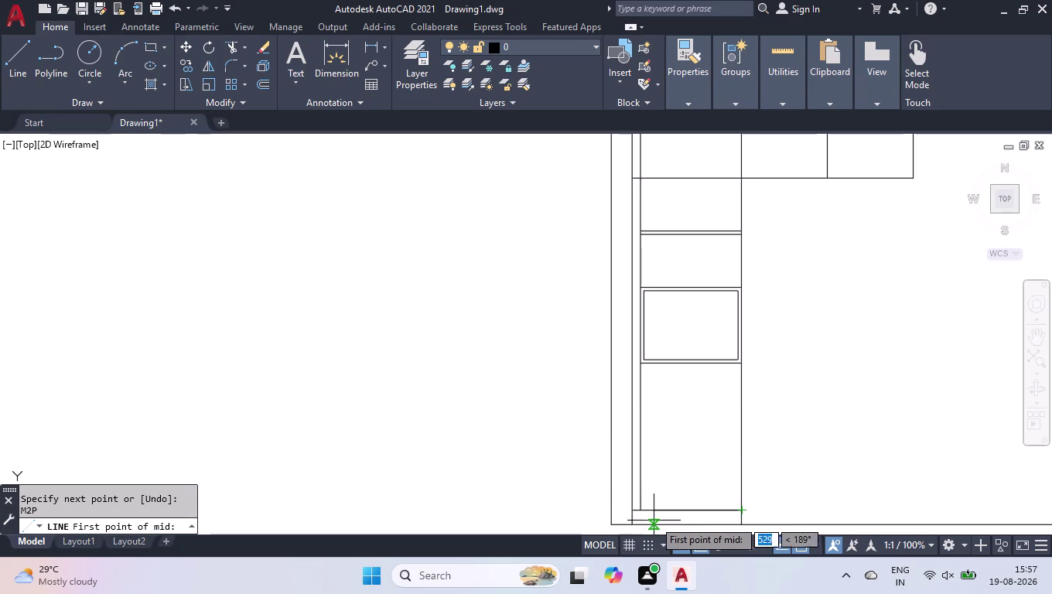
click(643, 509)
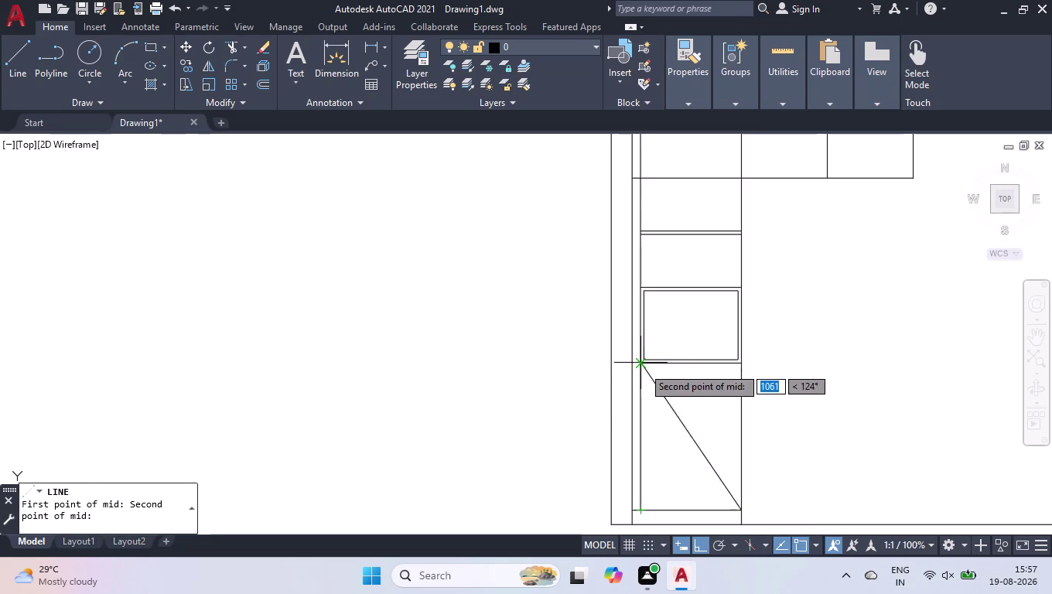
click(642, 364)
click(740, 367)
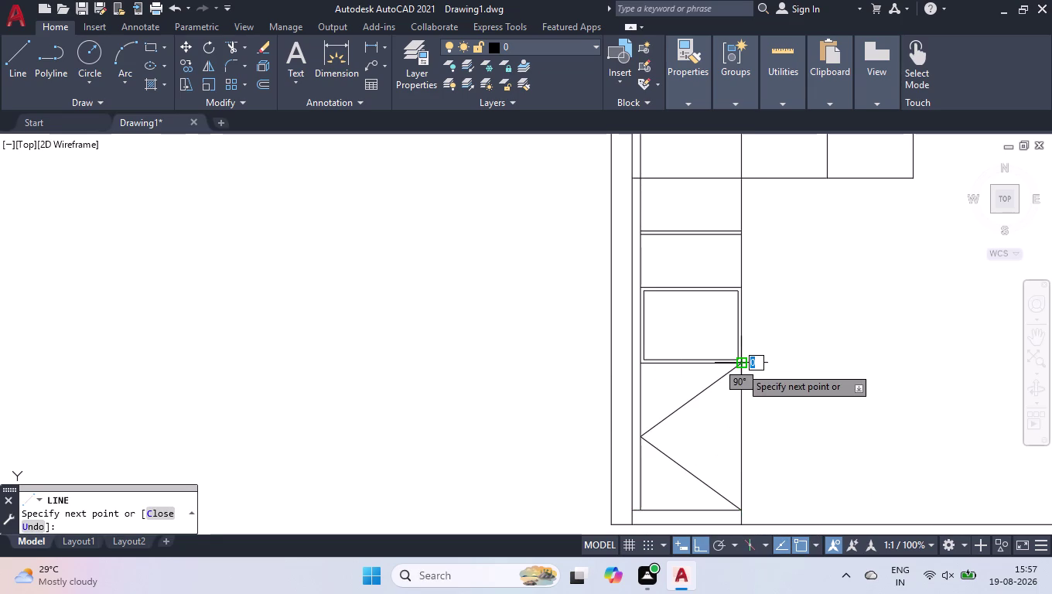
key(Return)
scroll(up, 3)
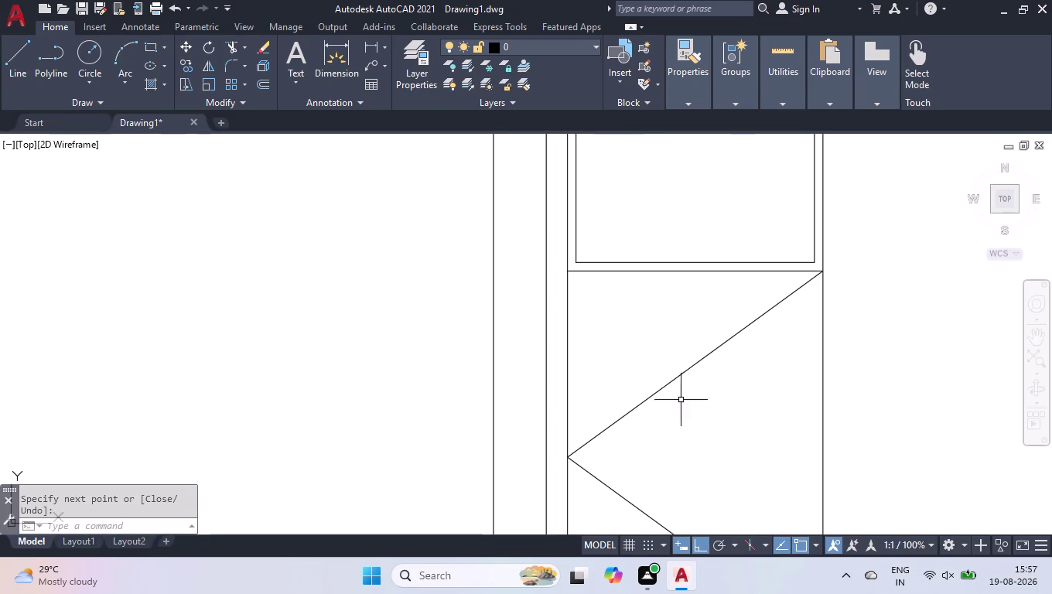
scroll(down, 3)
scroll(up, 3)
Draw a horizontal line from the V's tip to the right side and offset it 10 both ways.
key(l)
key(Return)
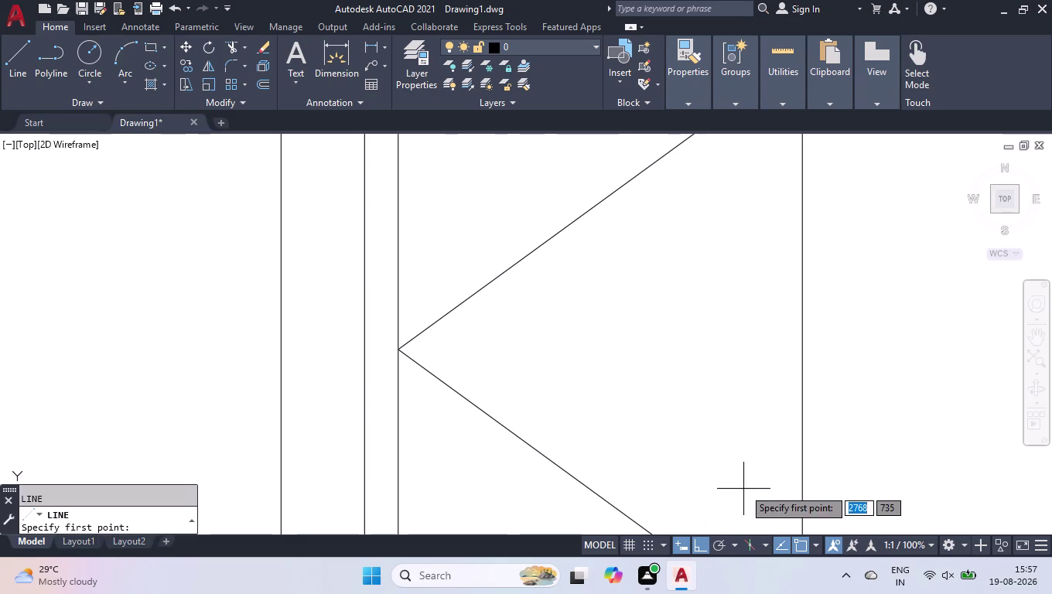
click(396, 351)
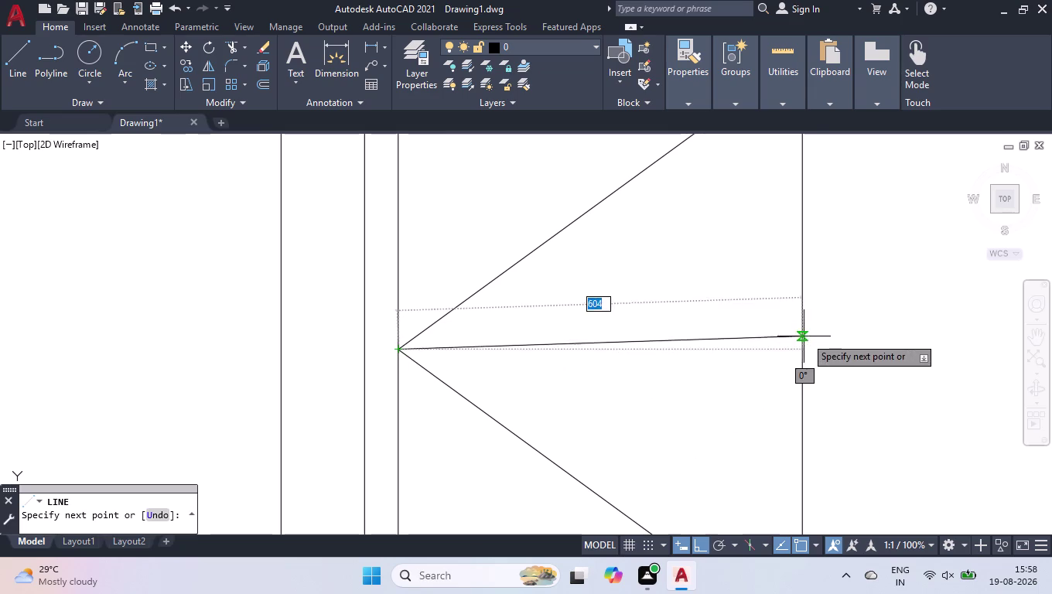
click(801, 347)
key(space)
text(O)
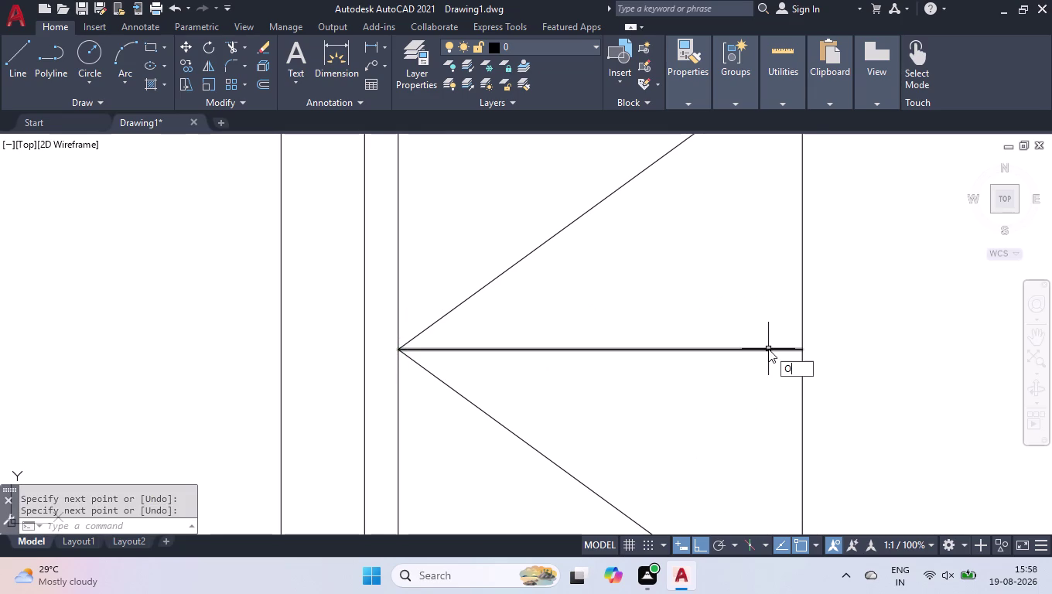
text(FF)
key(Return)
text(10)
key(Return)
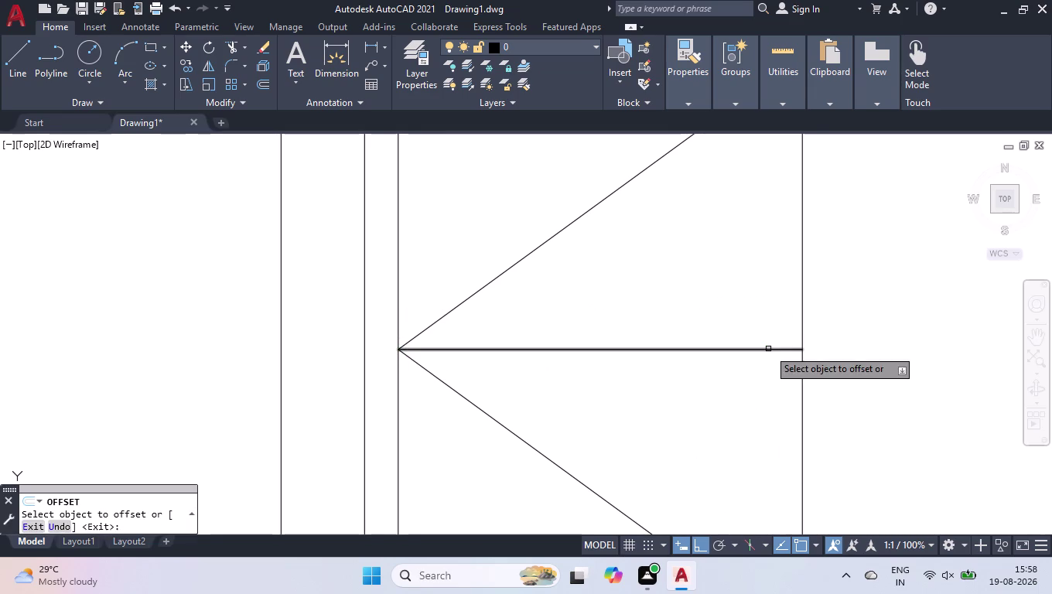
click(766, 348)
click(751, 401)
click(734, 351)
click(727, 284)
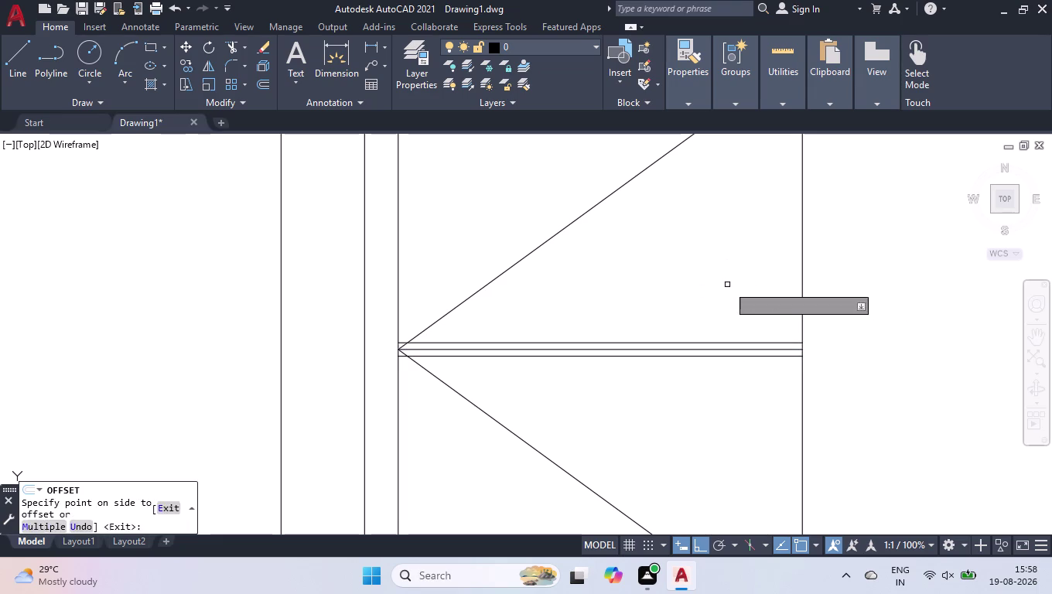
key(Return)
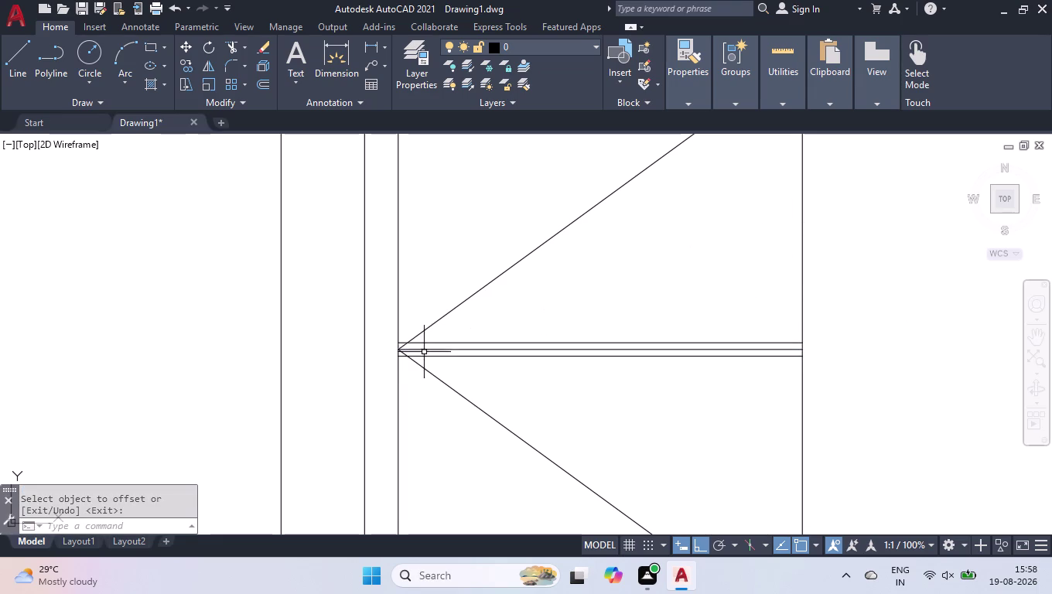
Erase the middle horizontal line and grip-stretch both offset lines 5 inward.
click(424, 350)
key(Delete)
scroll(up, 3)
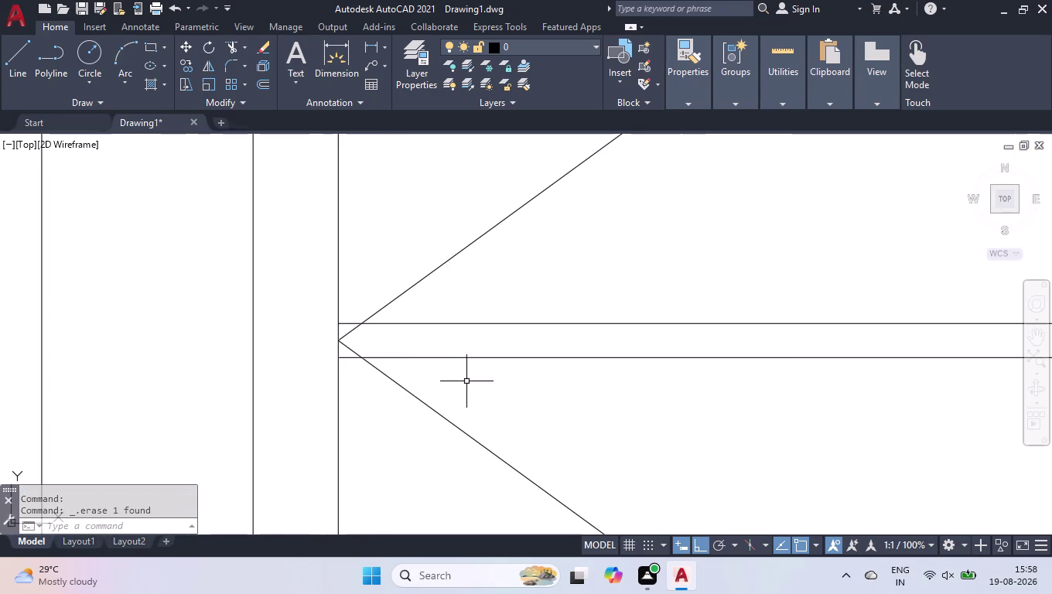
click(508, 356)
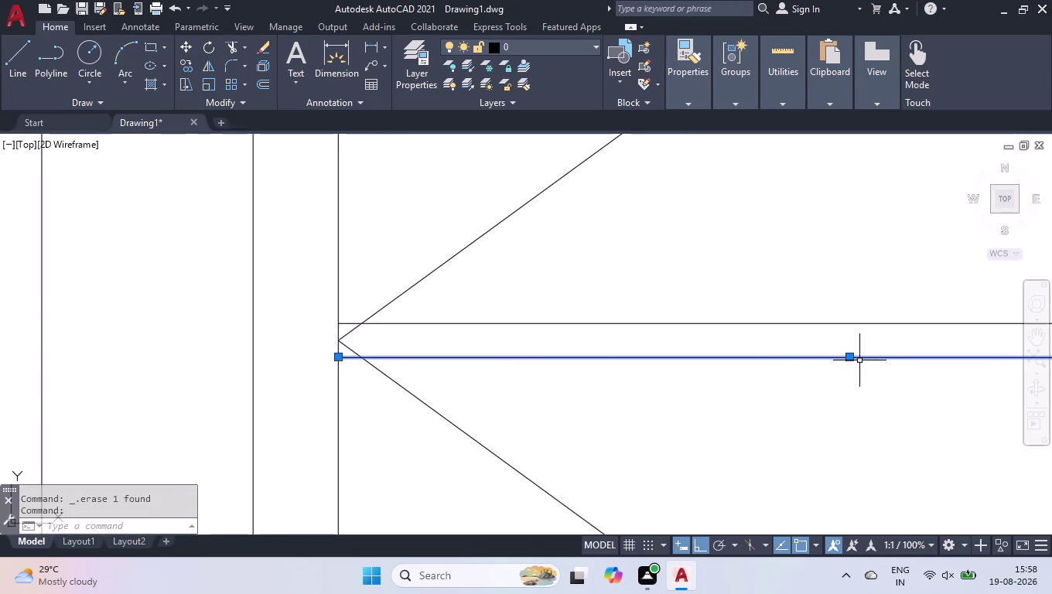
click(853, 357)
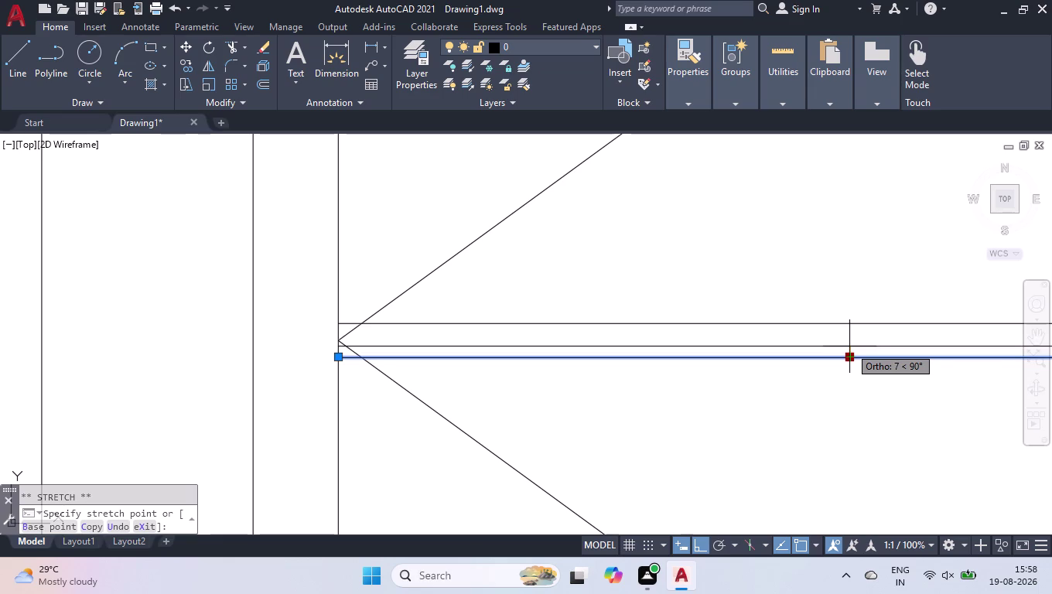
key(5)
key(Return)
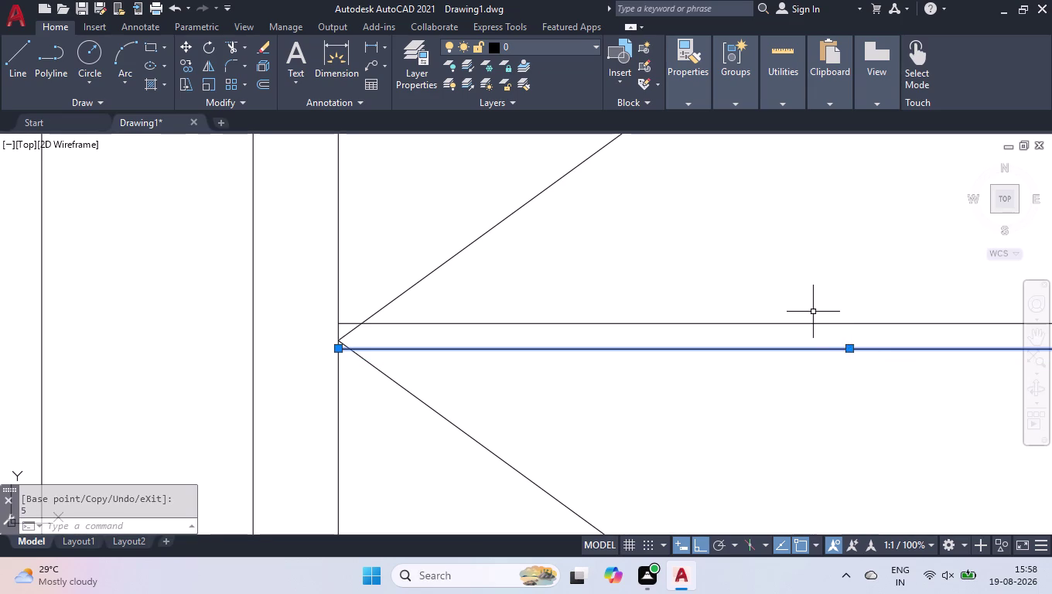
click(813, 322)
click(848, 323)
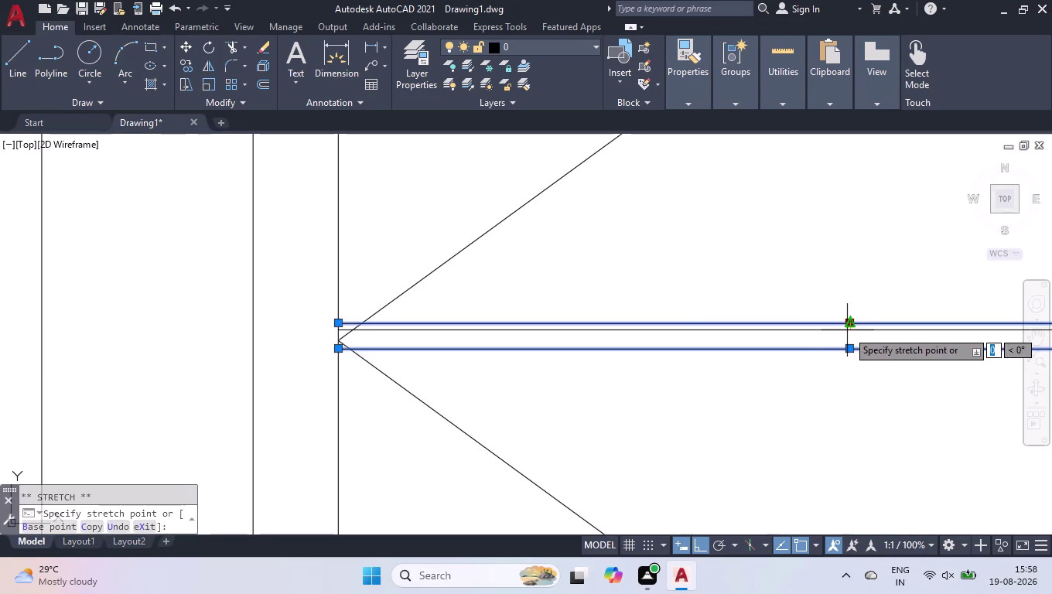
key(5)
key(Return)
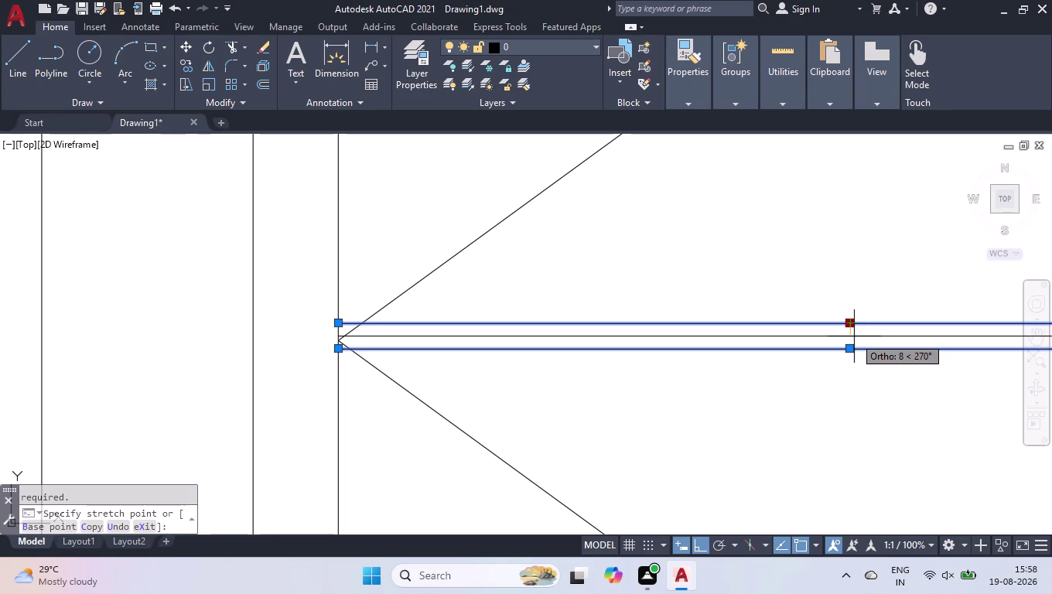
key(5)
key(Return)
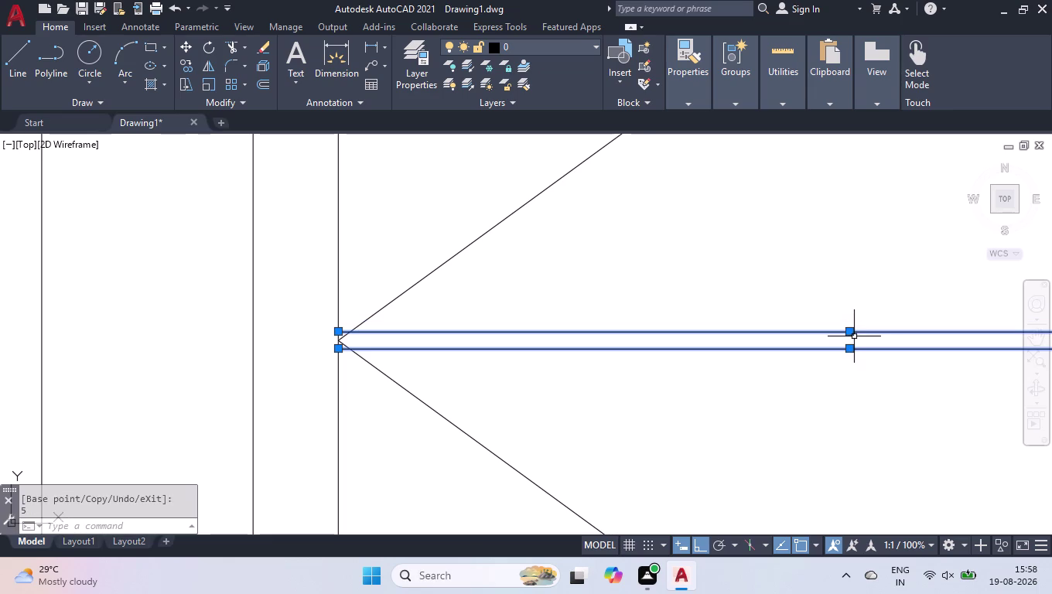
click(829, 282)
click(745, 393)
scroll(down, 3)
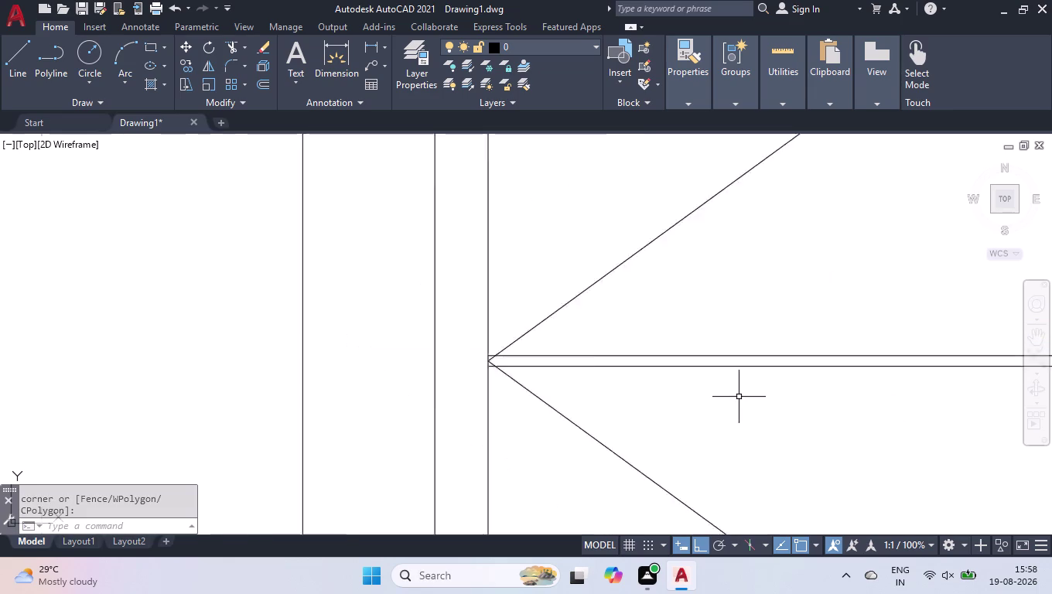
Recentre on the wardrobe and start a line at the upper-left panel's top-right corner.
scroll(down, 3)
scroll(down, 3)
scroll(down, 3)
scroll(down, 3)
scroll(down, 3)
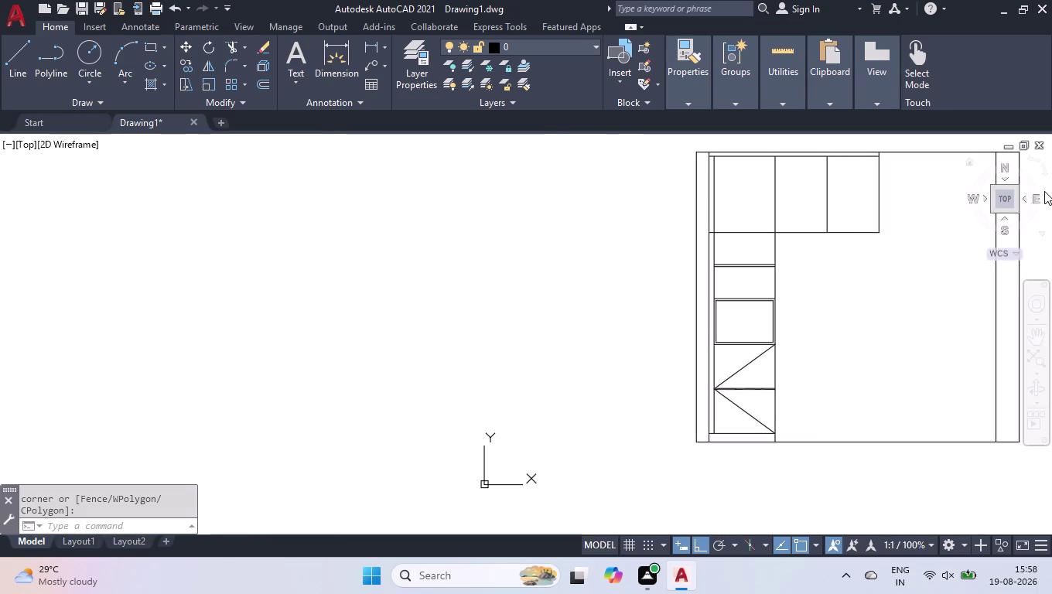
click(1006, 200)
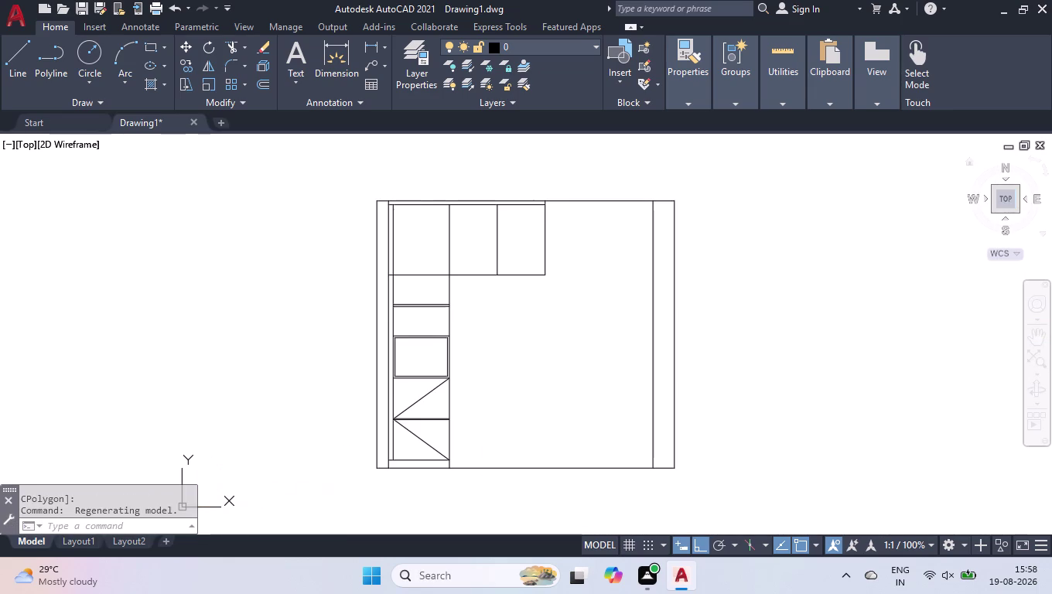
scroll(up, 3)
scroll(down, 3)
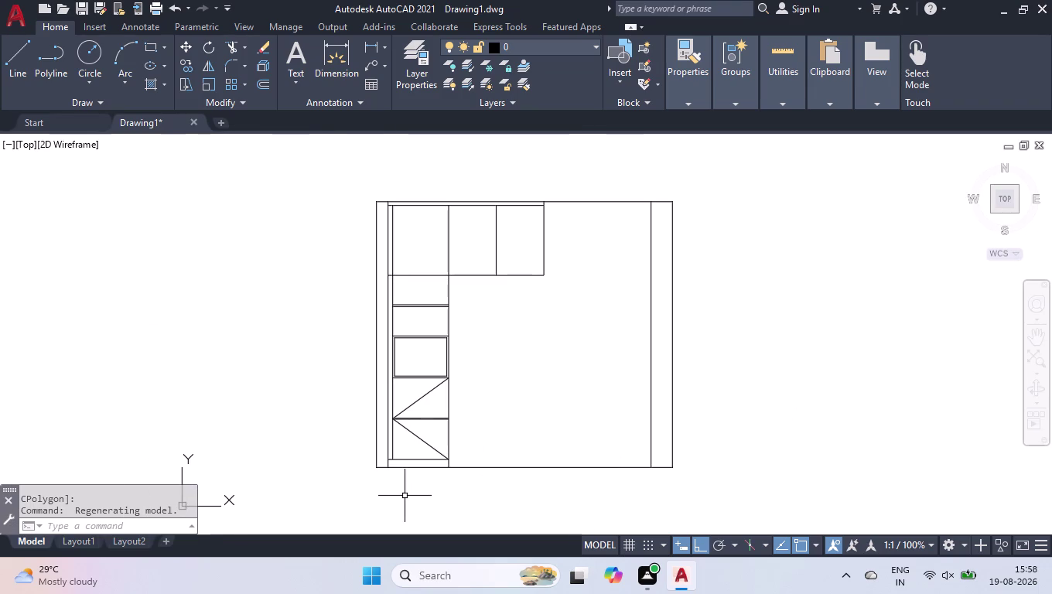
scroll(up, 3)
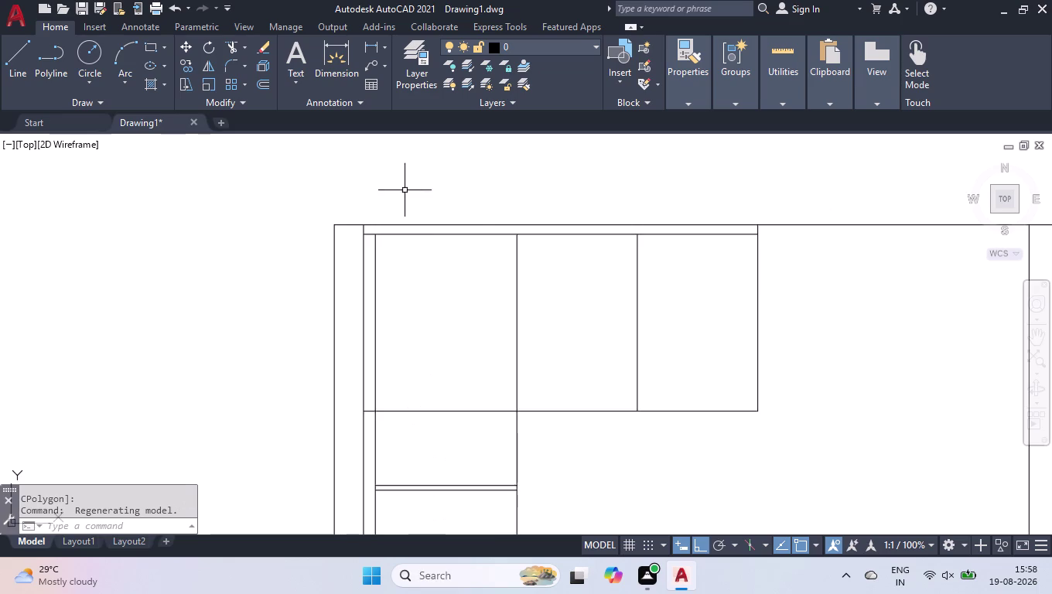
scroll(down, 3)
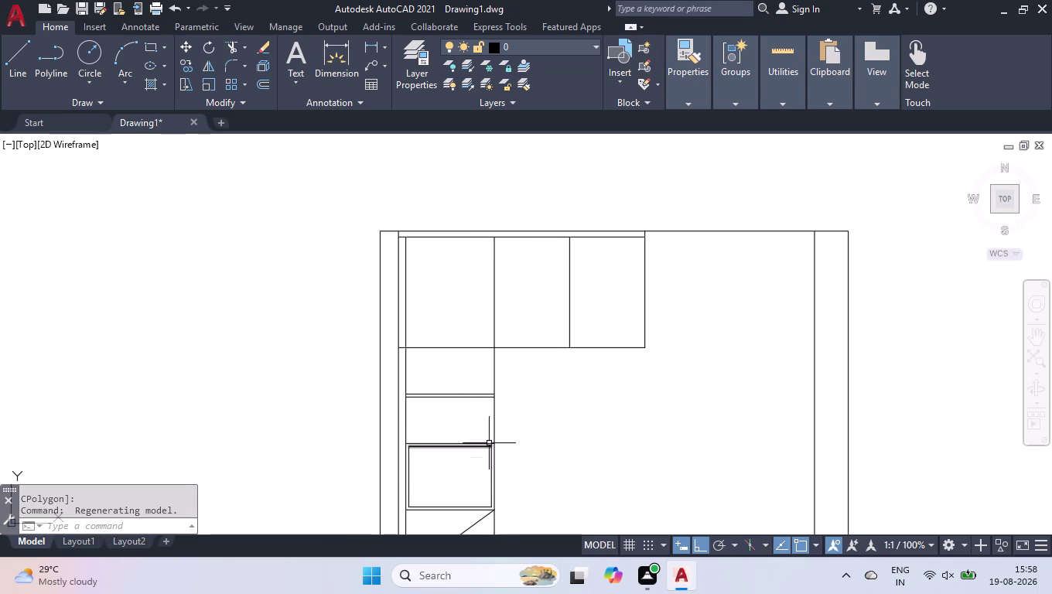
scroll(up, 3)
key(l)
key(Return)
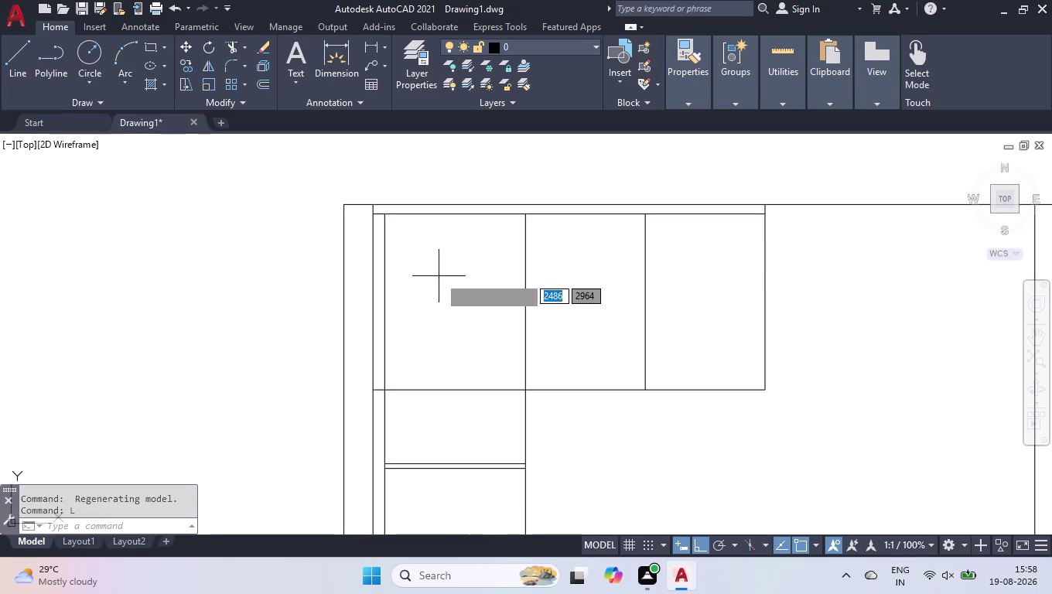
click(522, 214)
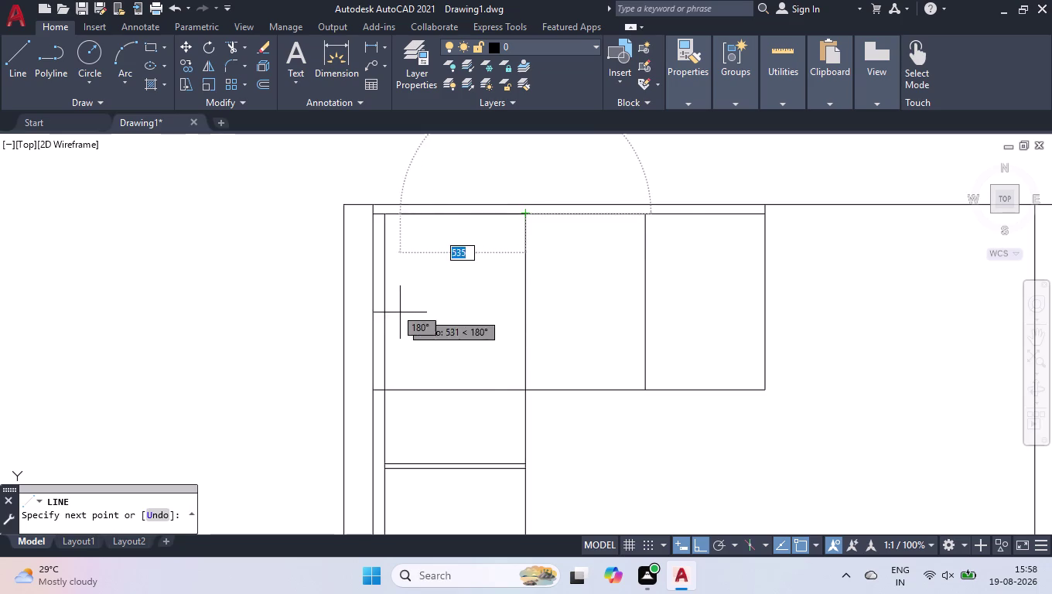
Draw the upper-left panel's V through its left-edge midpoint to the bottom-right corner.
text(M2P)
key(Return)
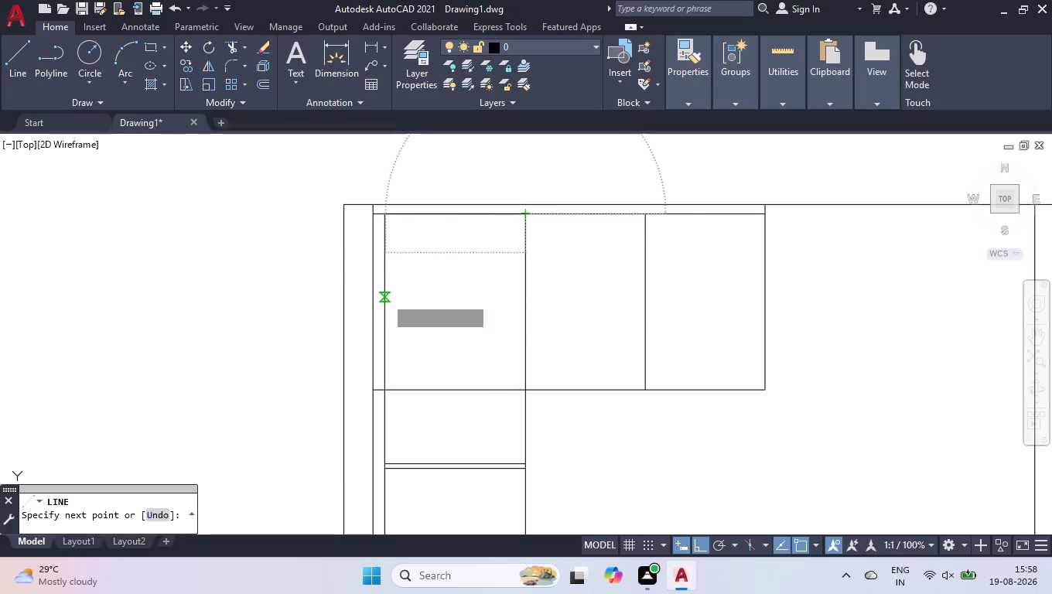
click(387, 215)
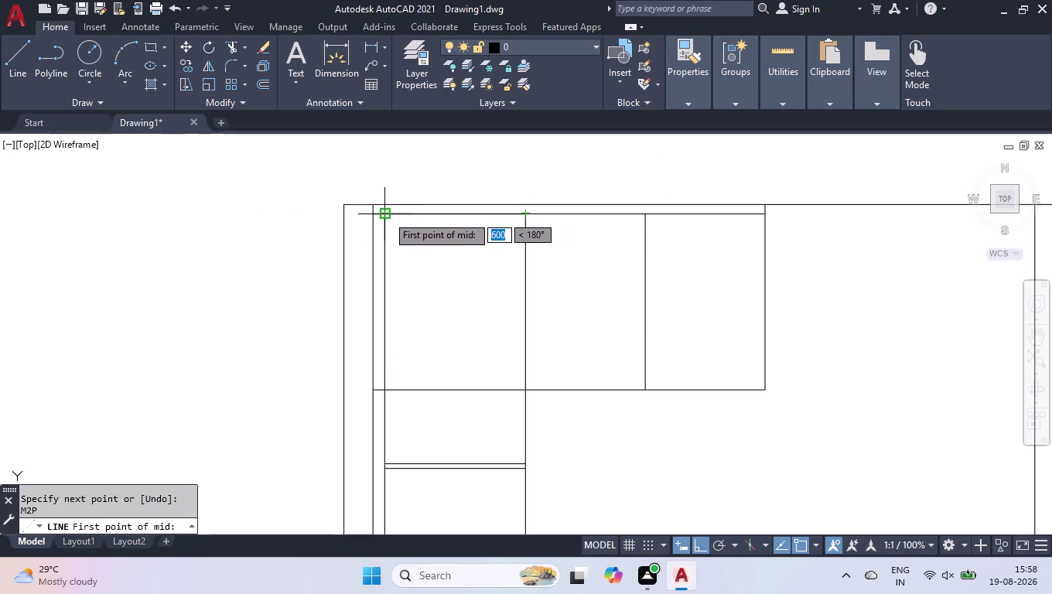
click(386, 390)
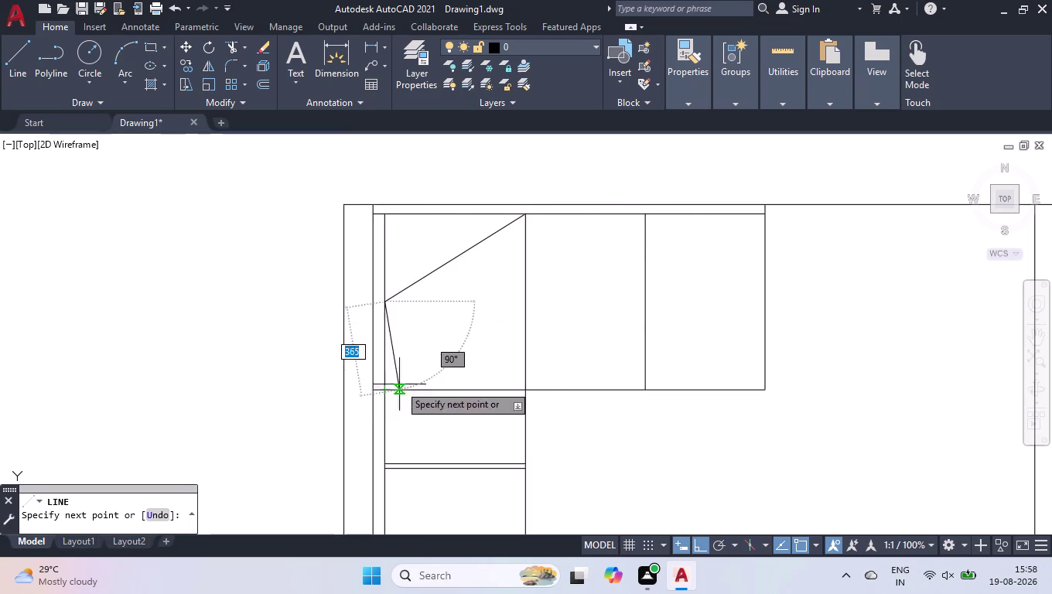
click(527, 393)
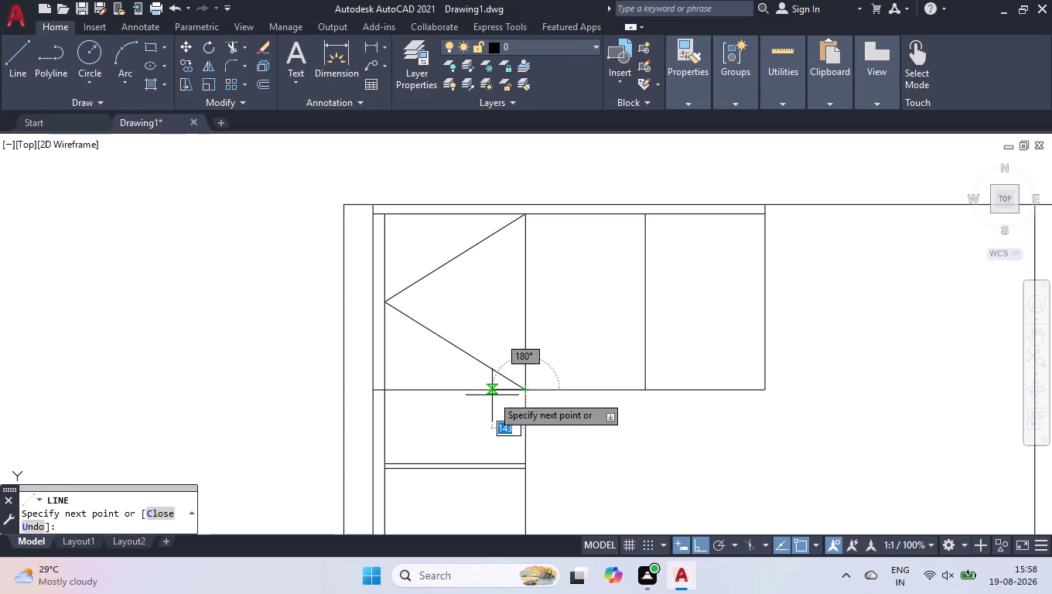
scroll(up, 3)
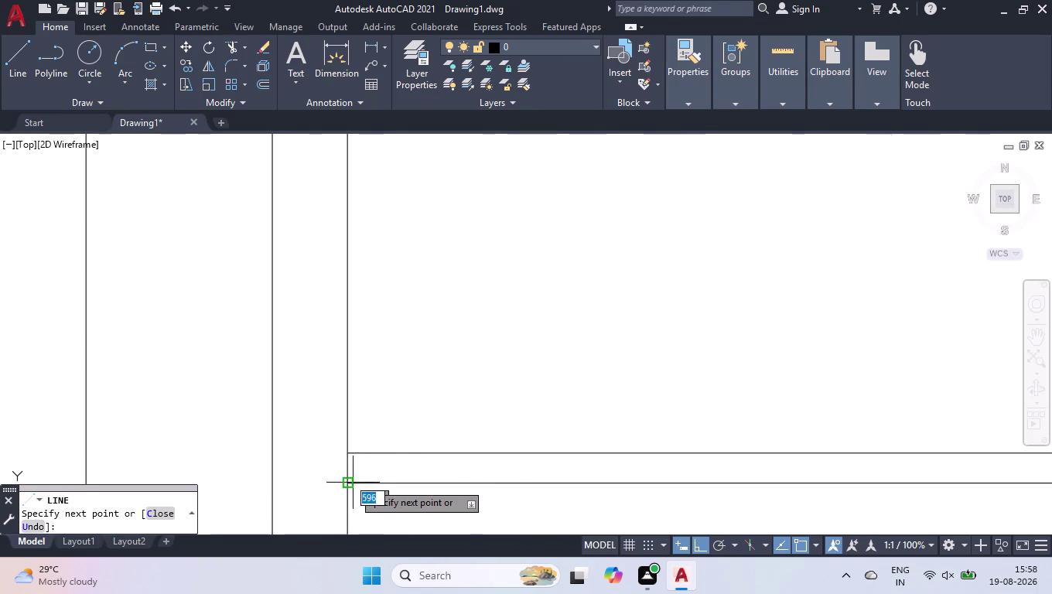
scroll(down, 3)
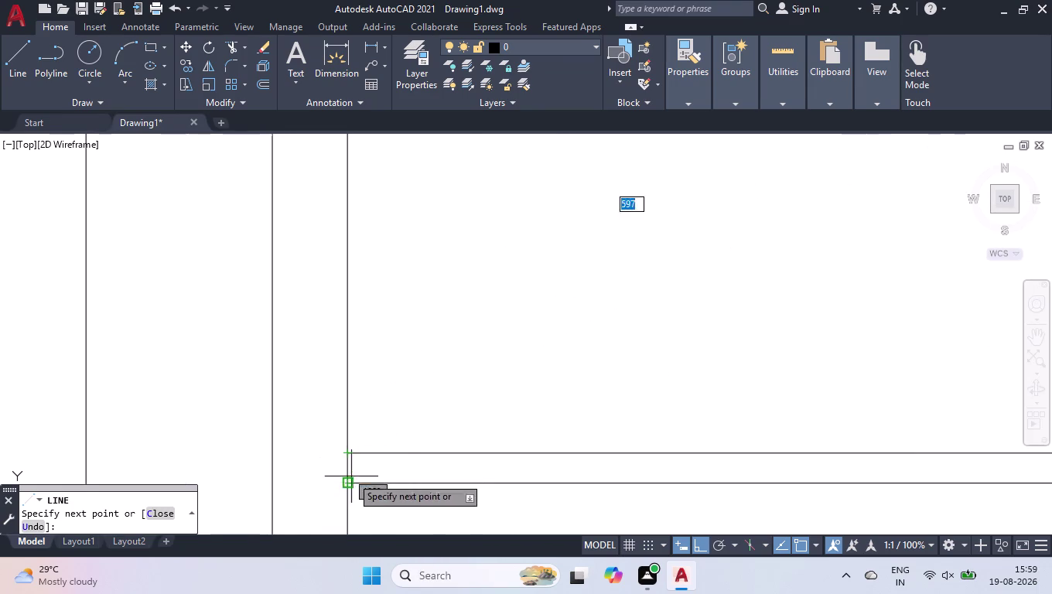
scroll(down, 3)
scroll(up, 3)
Continue with another M2P tip on the left edge, ending at the lower-right corner.
text(M)
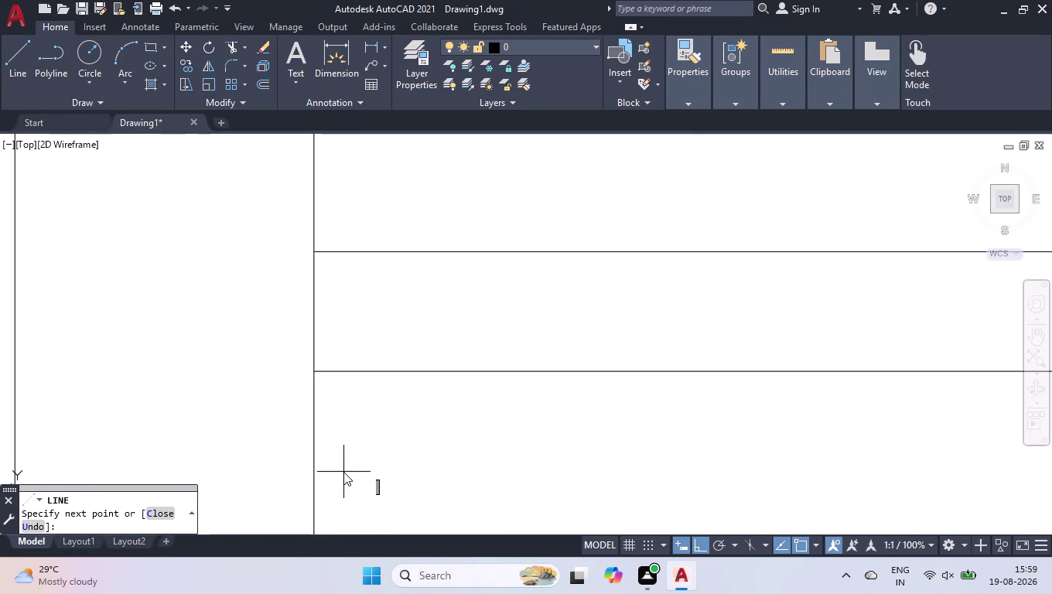
text(2P)
key(Return)
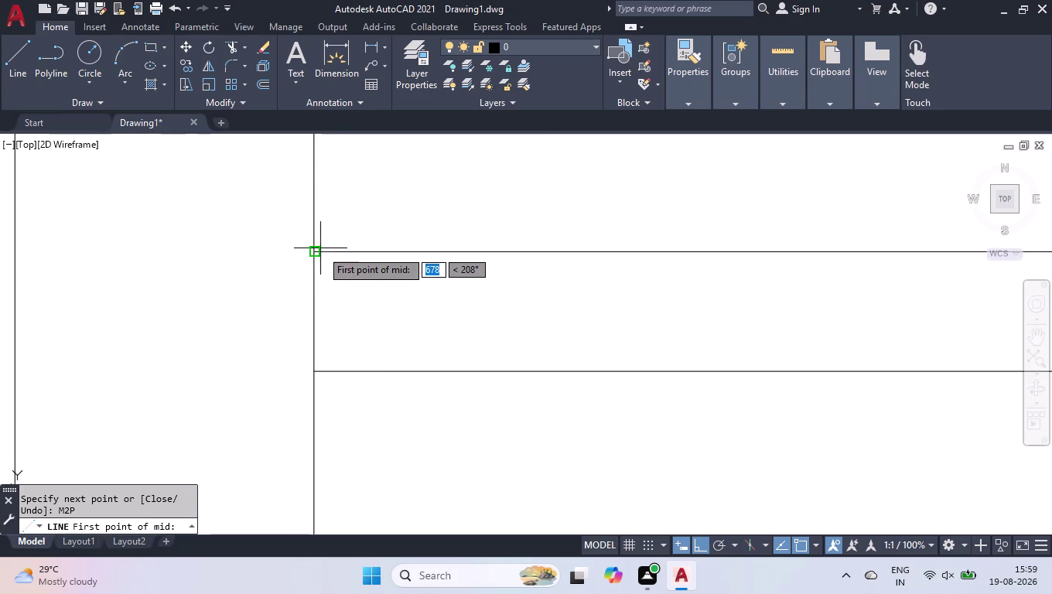
click(318, 253)
click(315, 373)
scroll(down, 3)
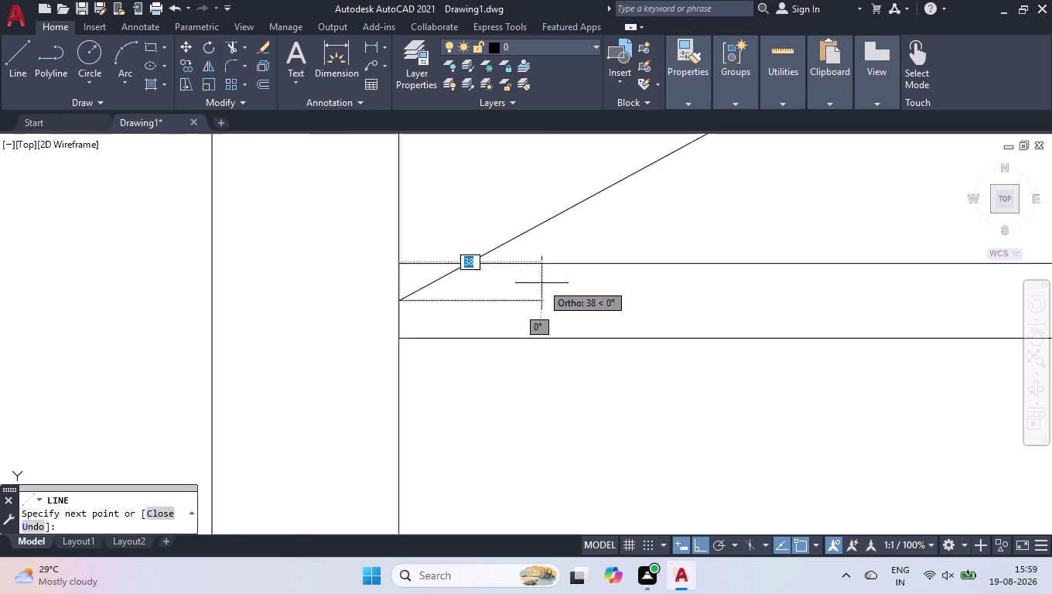
scroll(down, 3)
scroll(down, 3)
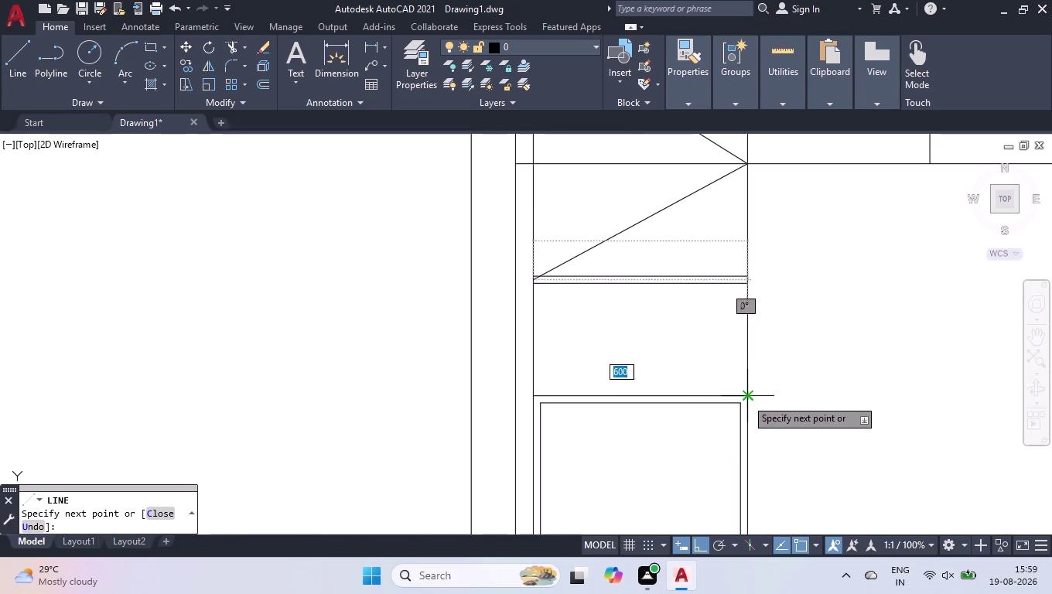
click(745, 398)
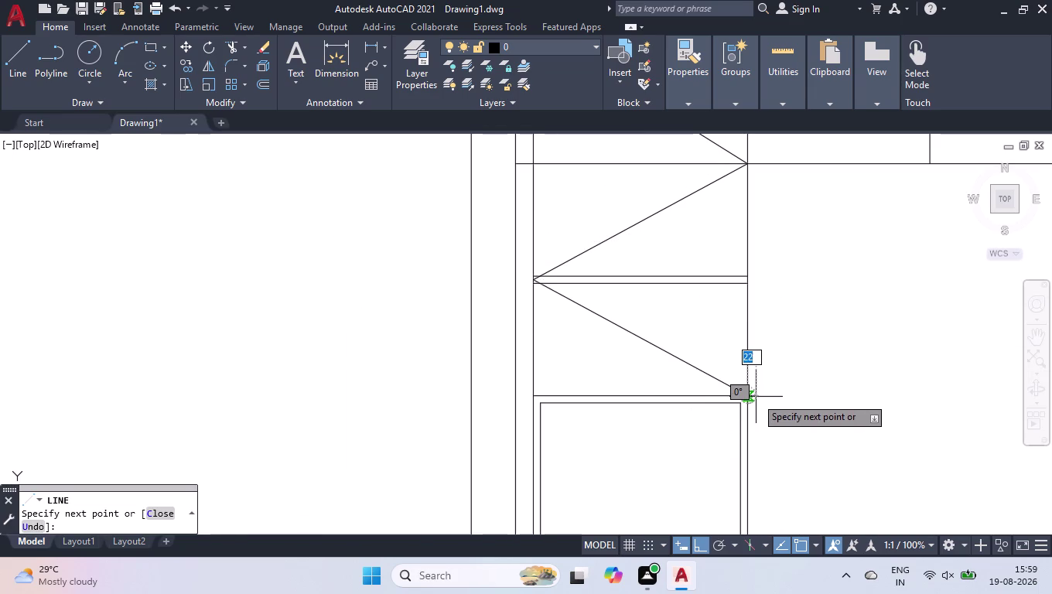
key(Return)
scroll(down, 3)
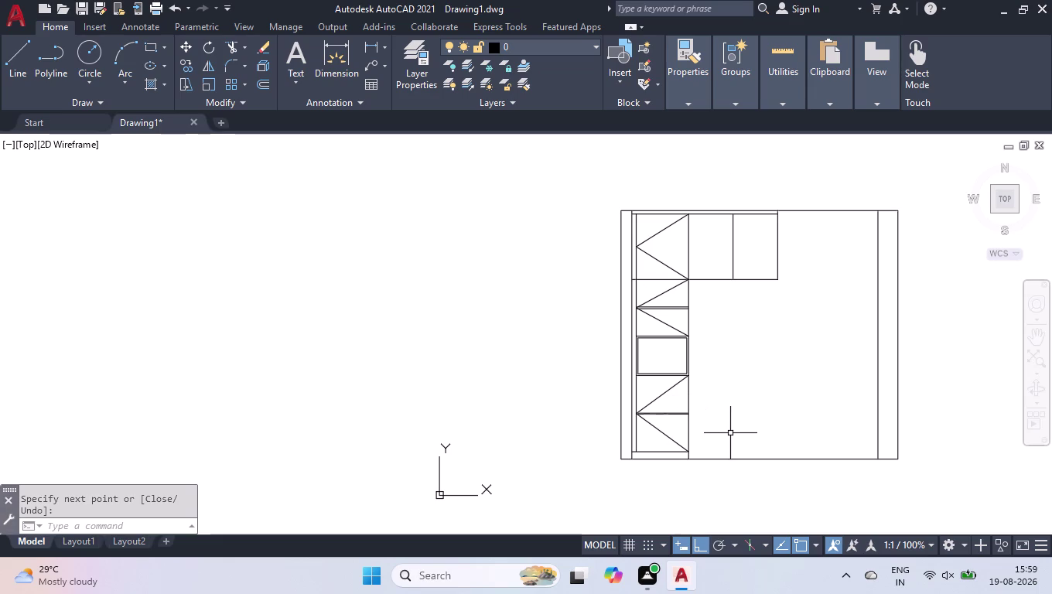
scroll(up, 3)
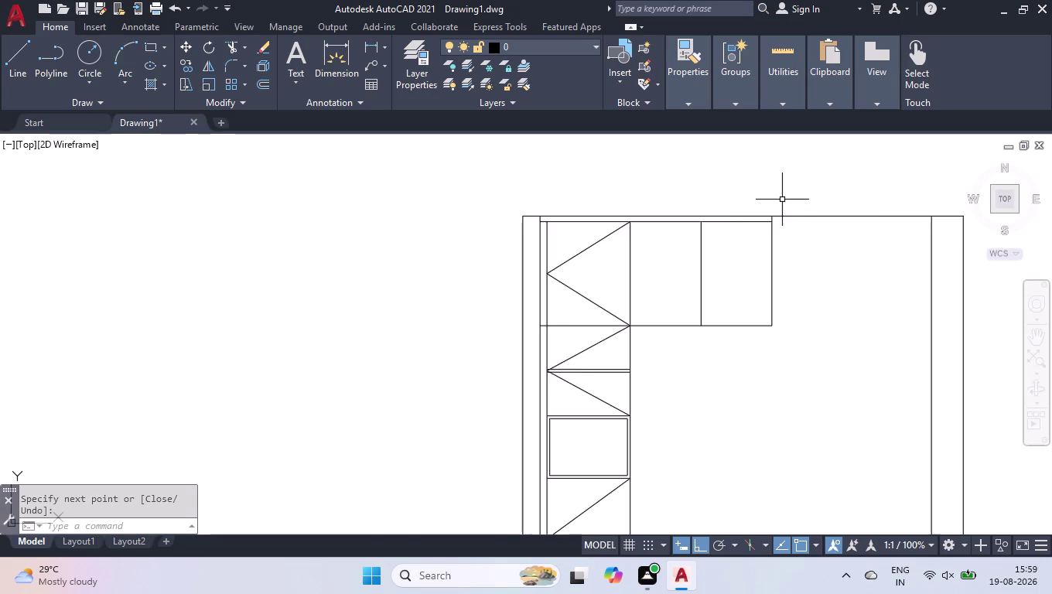
Draw a V on the middle top door pointing to its left-edge midpoint.
scroll(up, 3)
key(l)
key(Return)
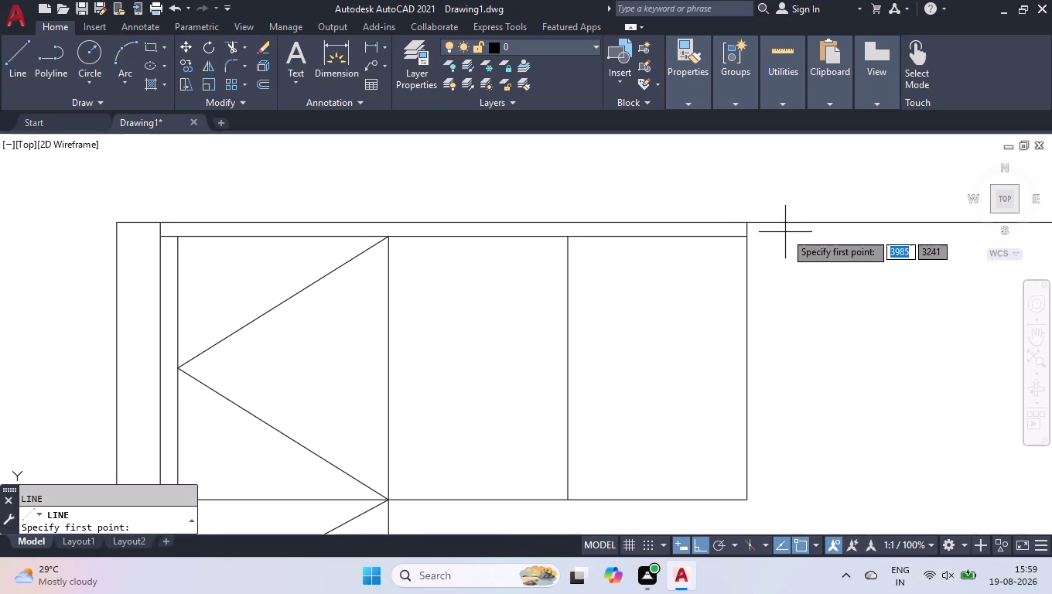
click(568, 239)
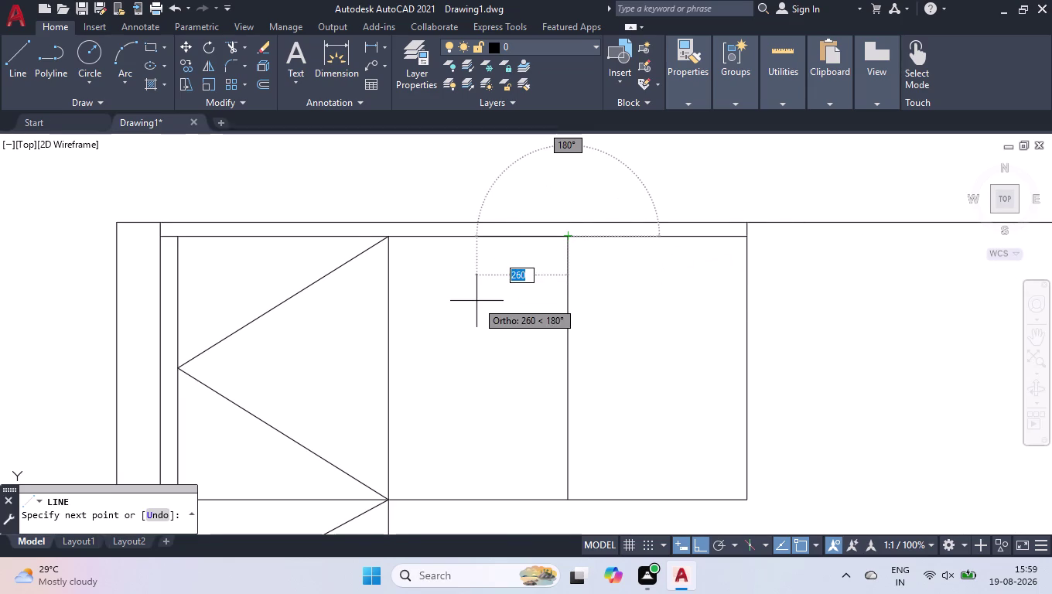
text(M2P)
key(Return)
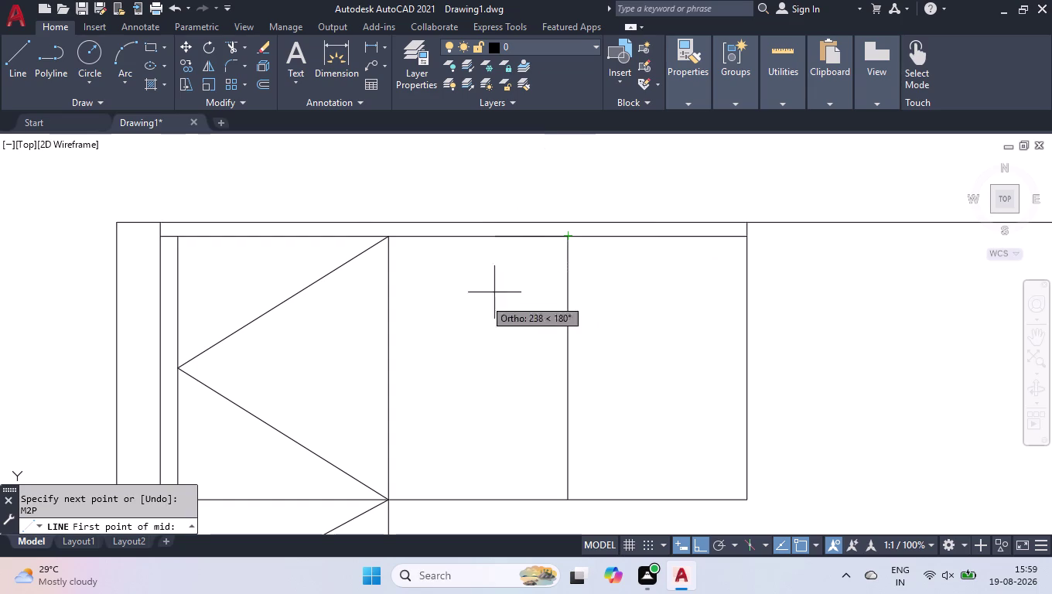
click(388, 235)
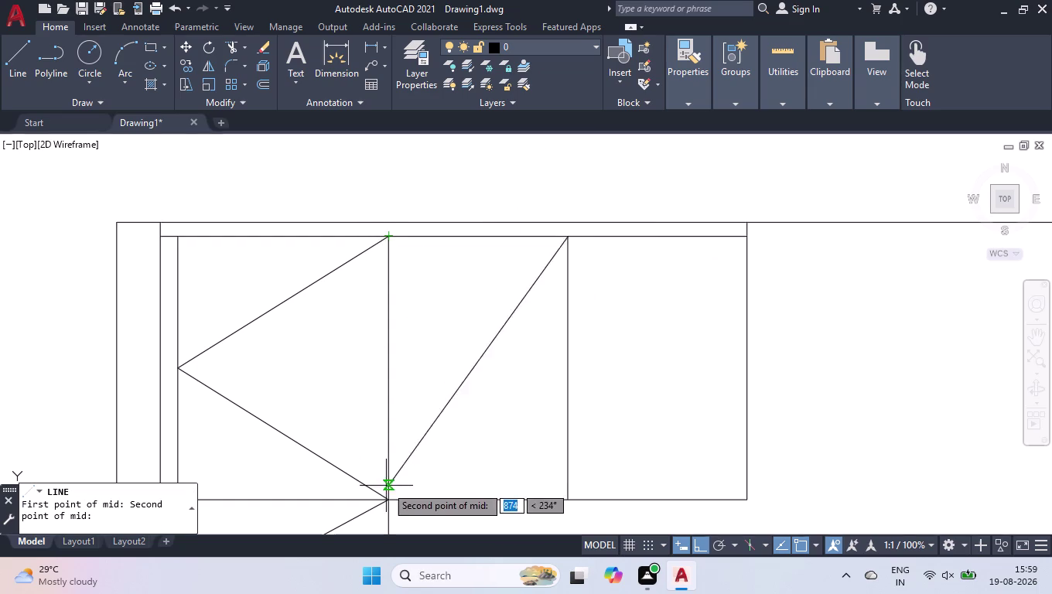
click(392, 498)
click(568, 500)
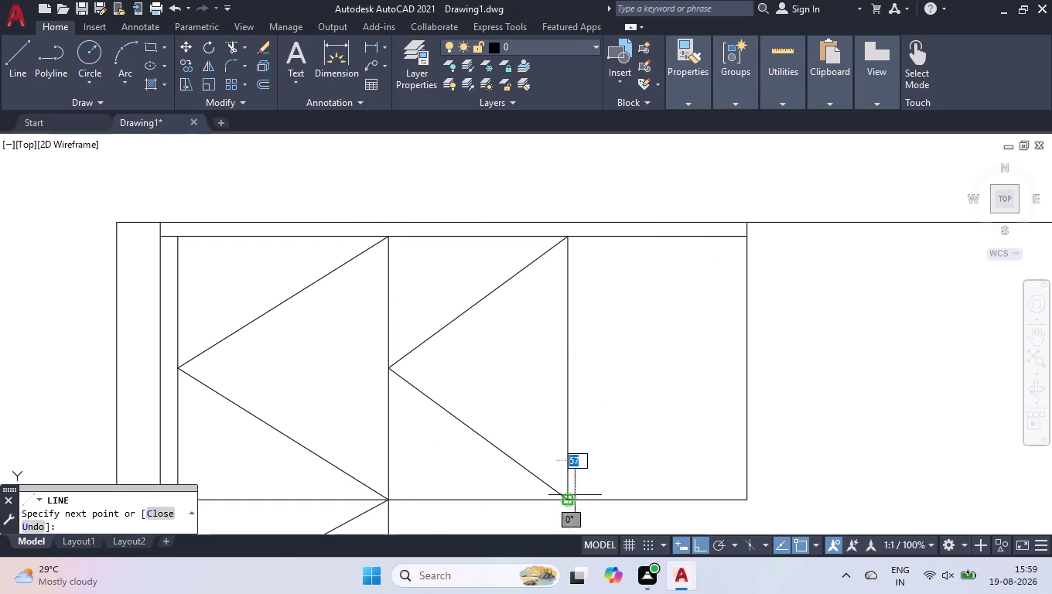
Add a line toward the right edge's midpoint, then delete the misplaced diagonal.
text(M2P)
key(Return)
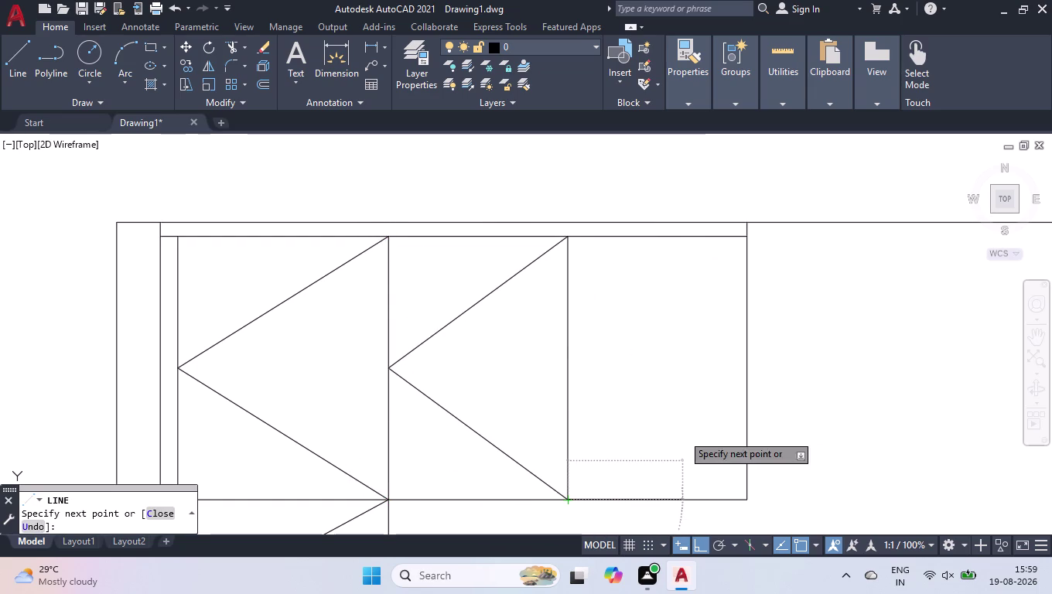
click(746, 499)
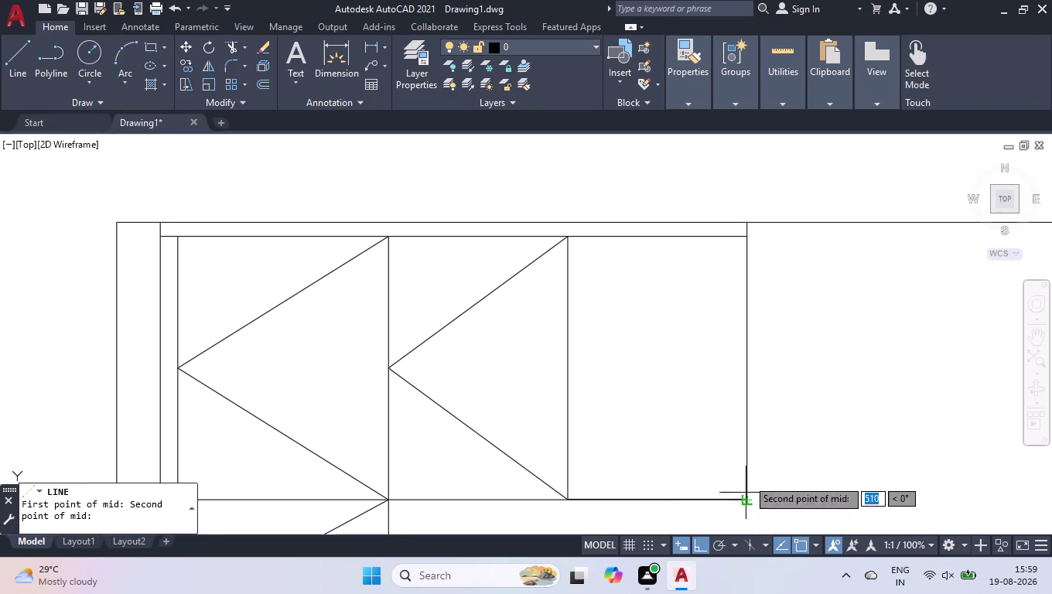
drag(746, 275, 842, 521)
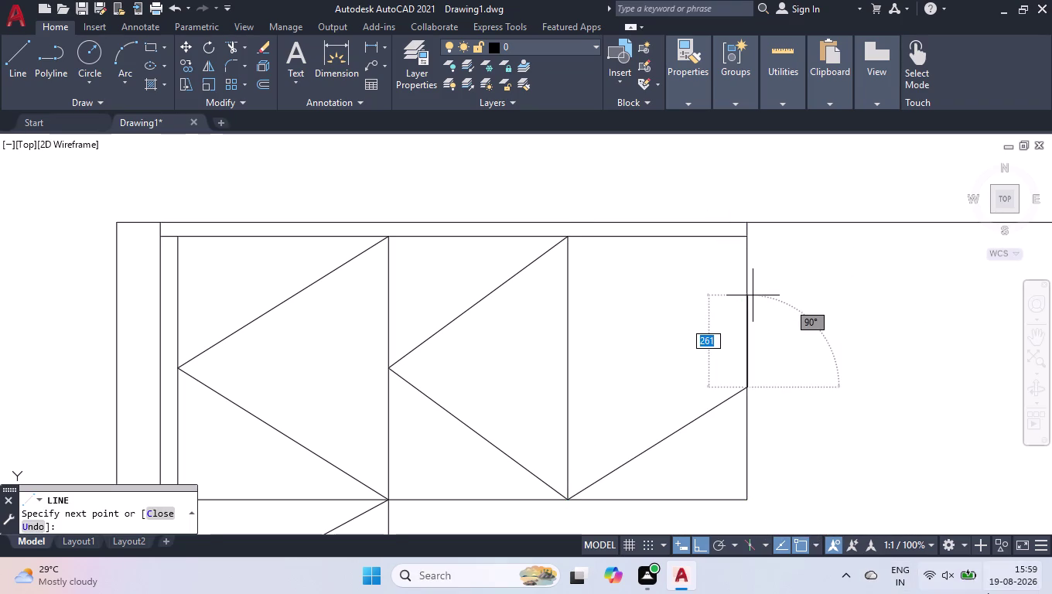
key(space)
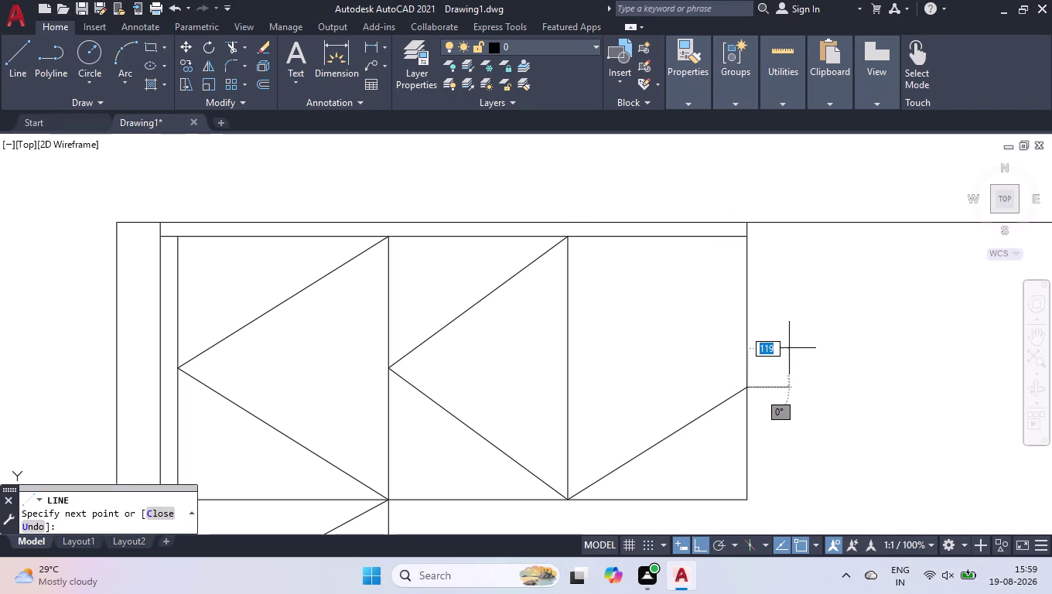
click(706, 408)
click(691, 433)
key(Delete)
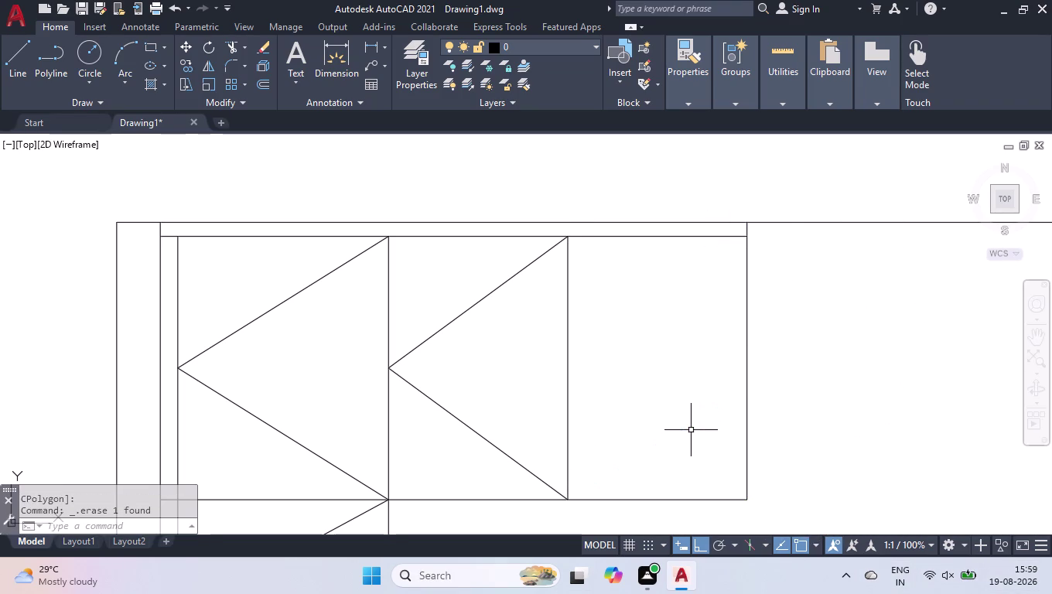
Draw the right door's V from its left corners to the right-edge midpoint.
key(l)
key(Return)
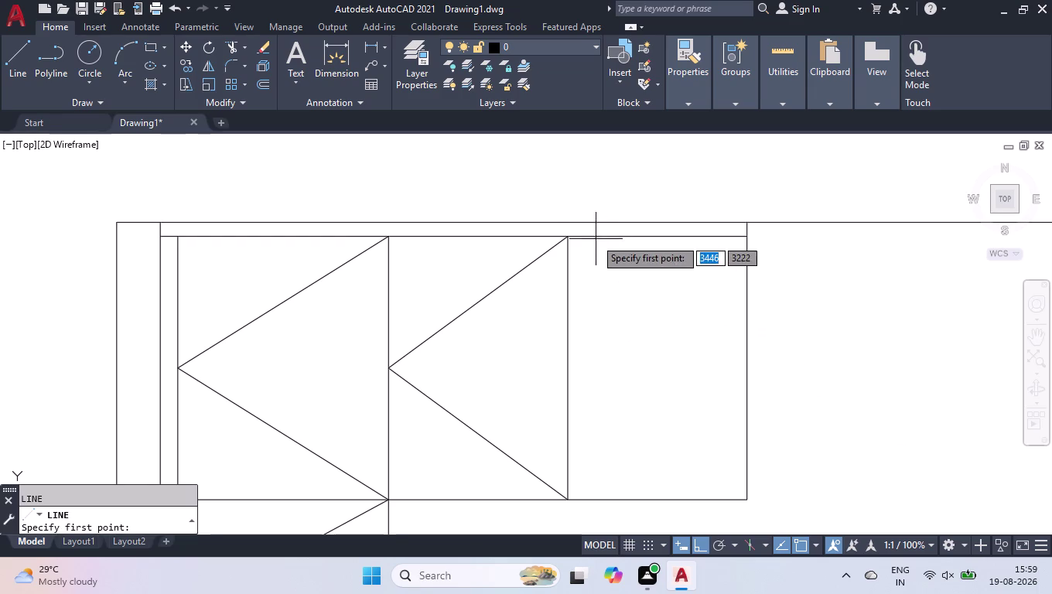
click(568, 239)
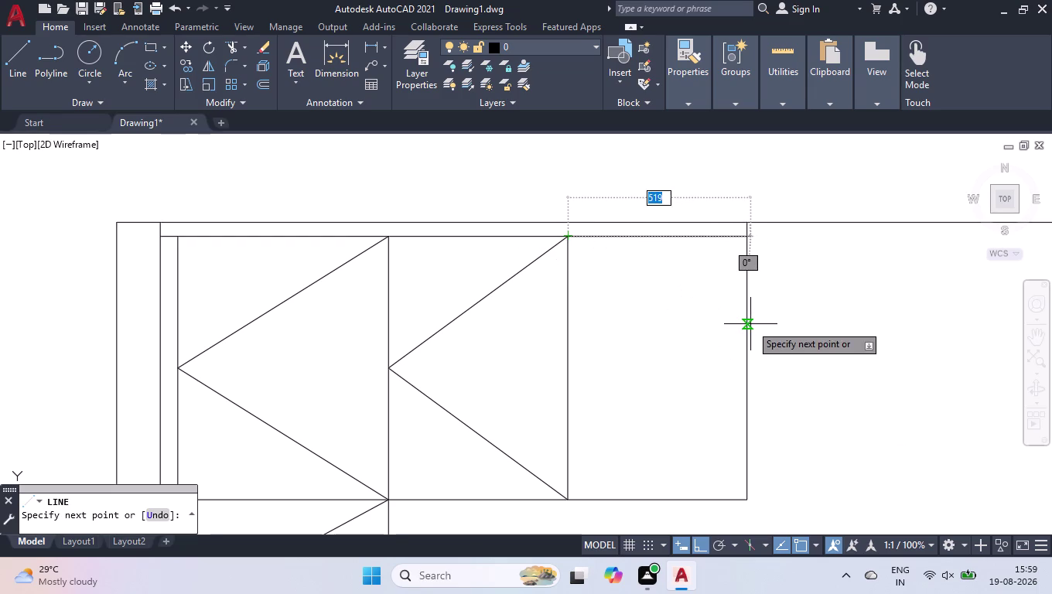
text(M2P)
key(Return)
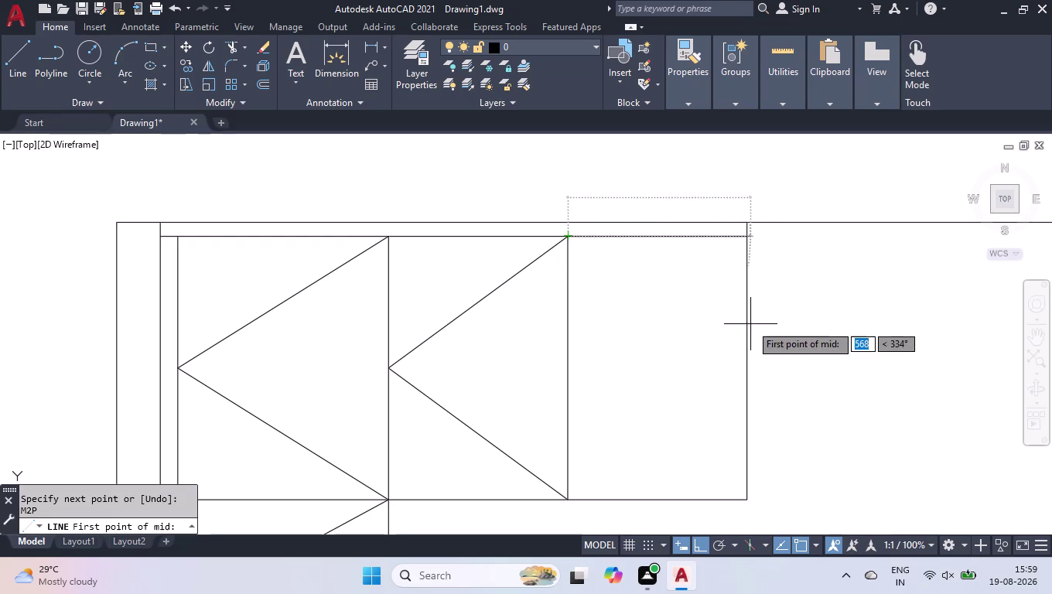
click(745, 234)
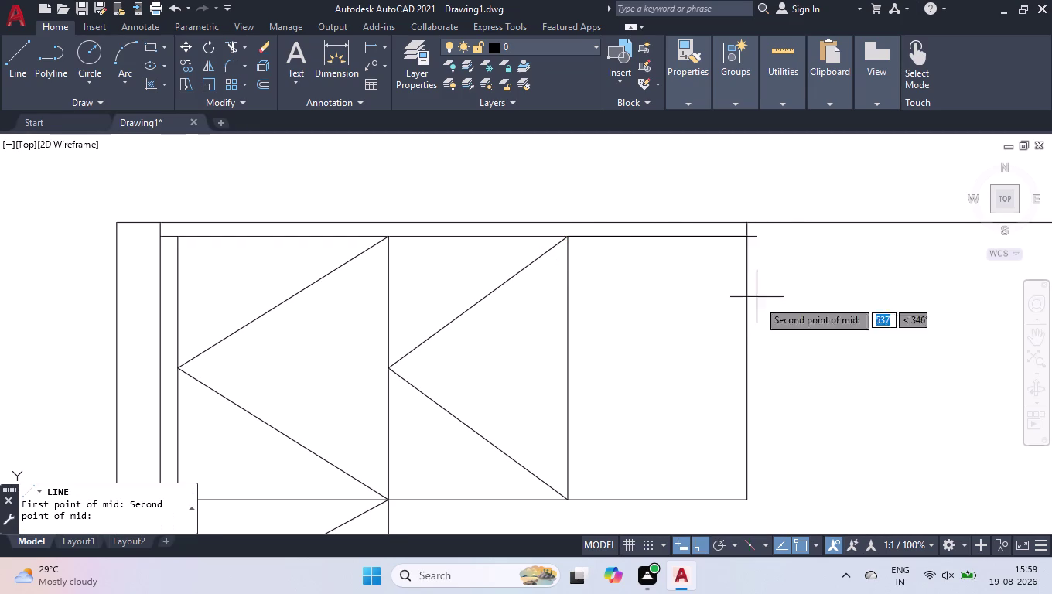
click(750, 500)
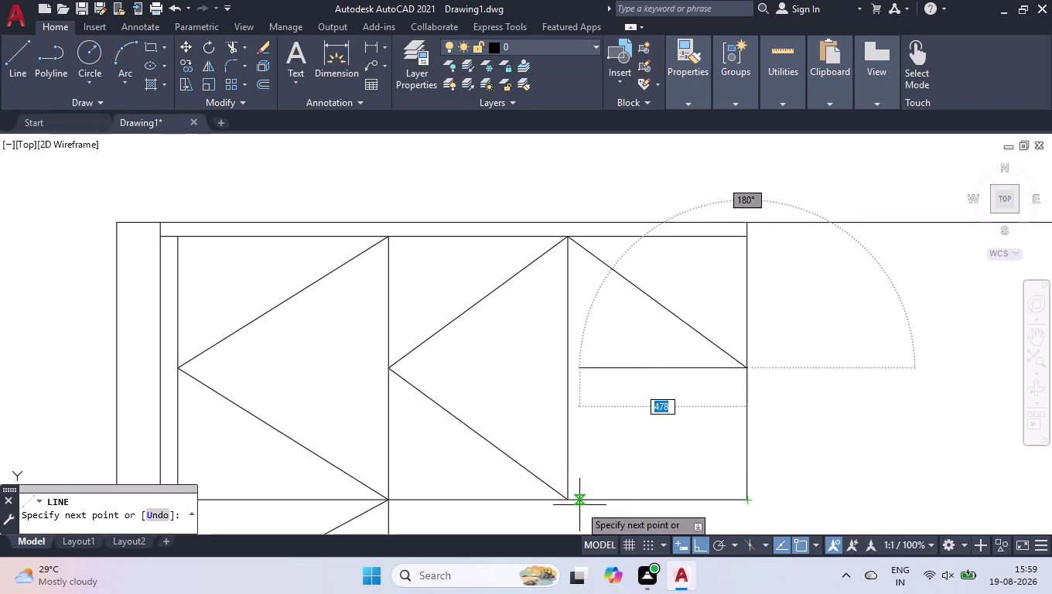
click(571, 501)
key(space)
scroll(down, 3)
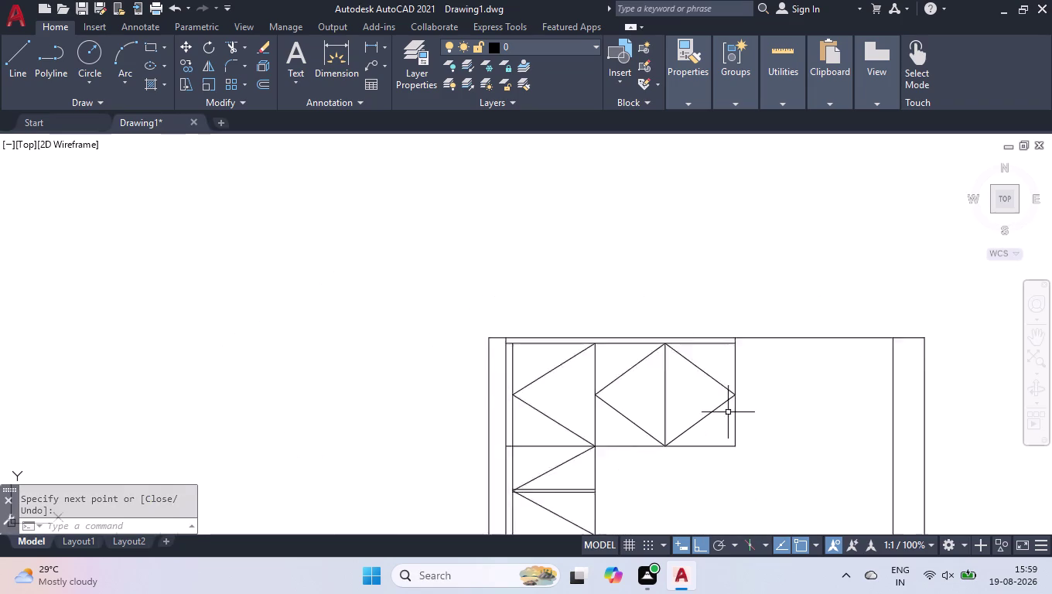
scroll(down, 3)
scroll(down, 3)
Extend the top shelf line to the right panel and the outer right edge.
click(1004, 199)
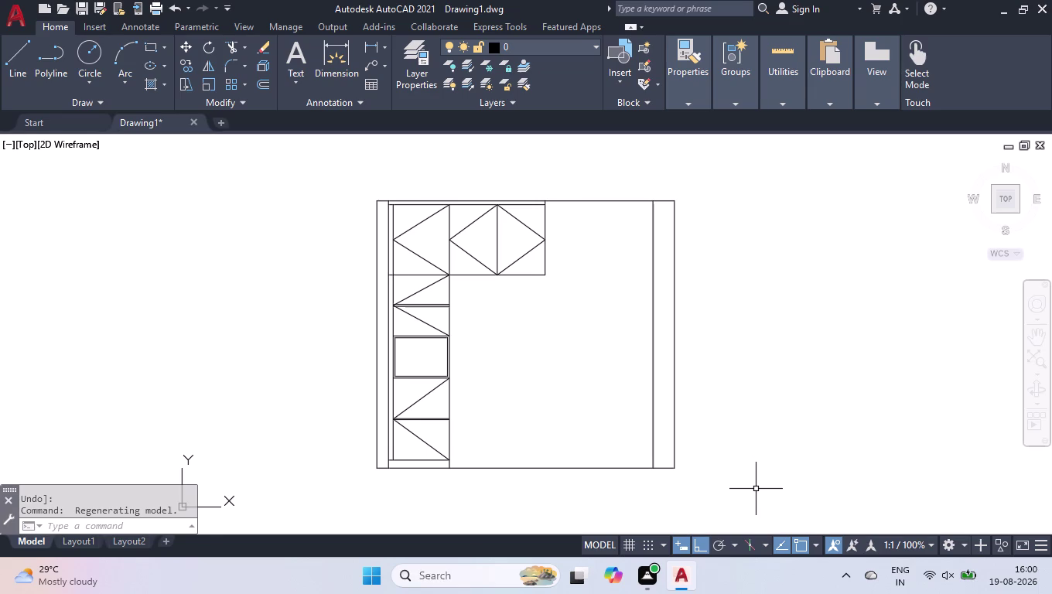
scroll(up, 3)
text(EX)
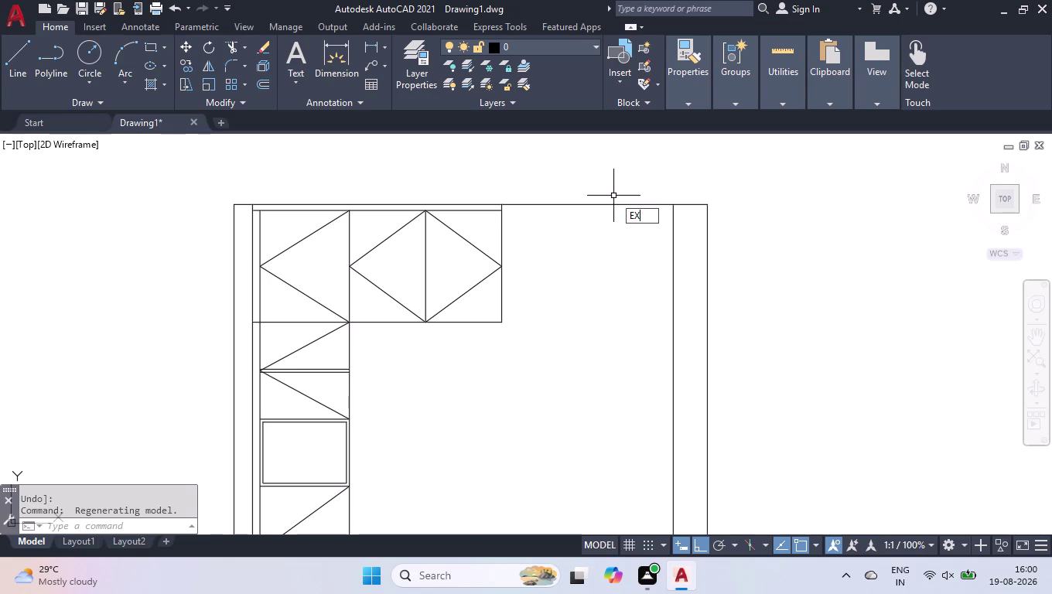
key(Return)
click(489, 323)
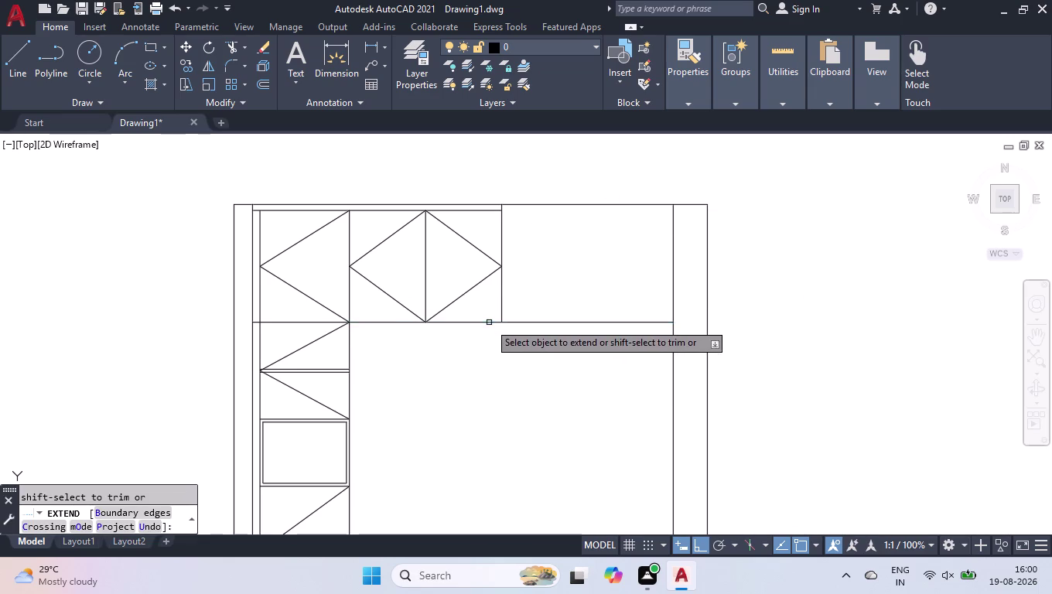
click(639, 323)
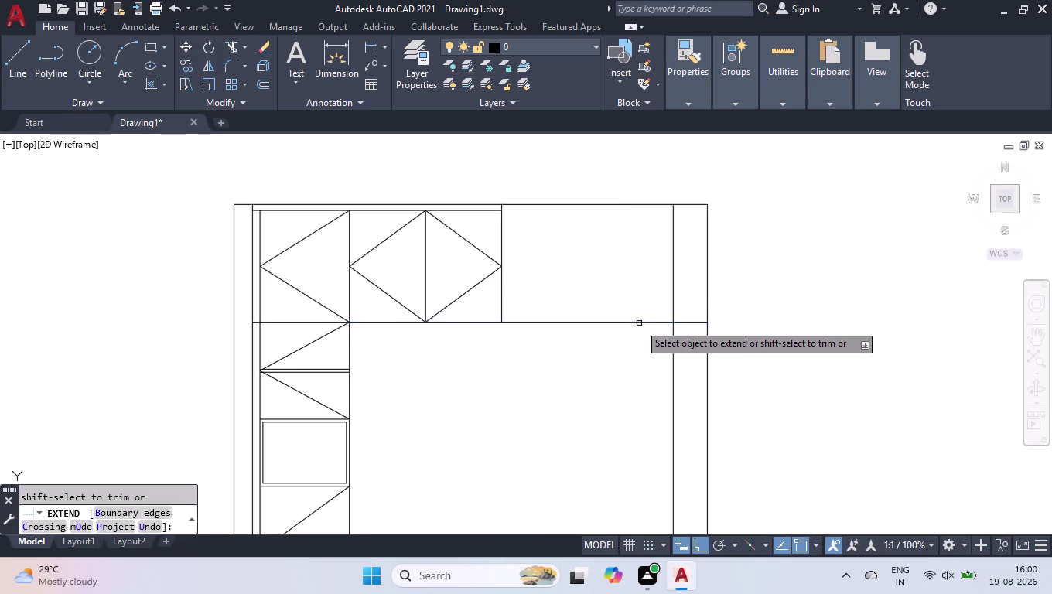
key(Return)
Fence-trim the surplus segments so the right side panel stops at the shelf.
key(t)
key(r)
key(Return)
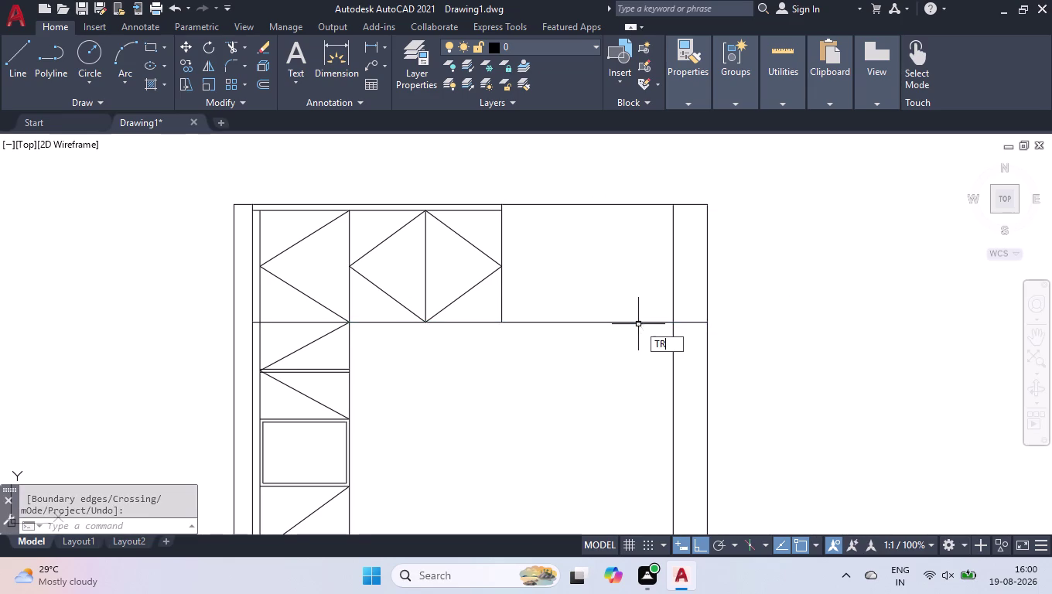
click(613, 266)
click(682, 412)
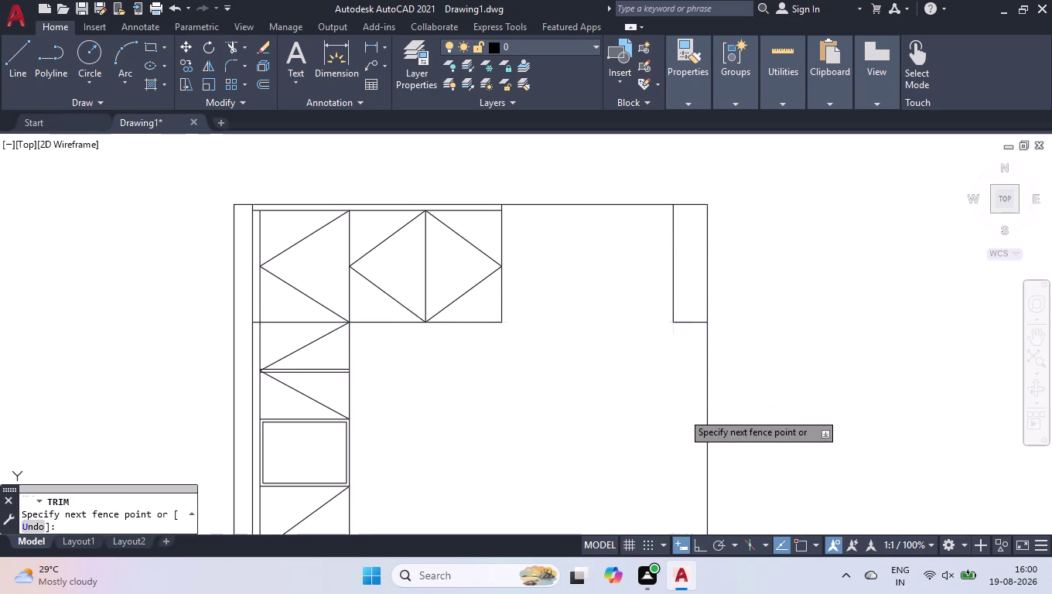
key(Return)
scroll(down, 3)
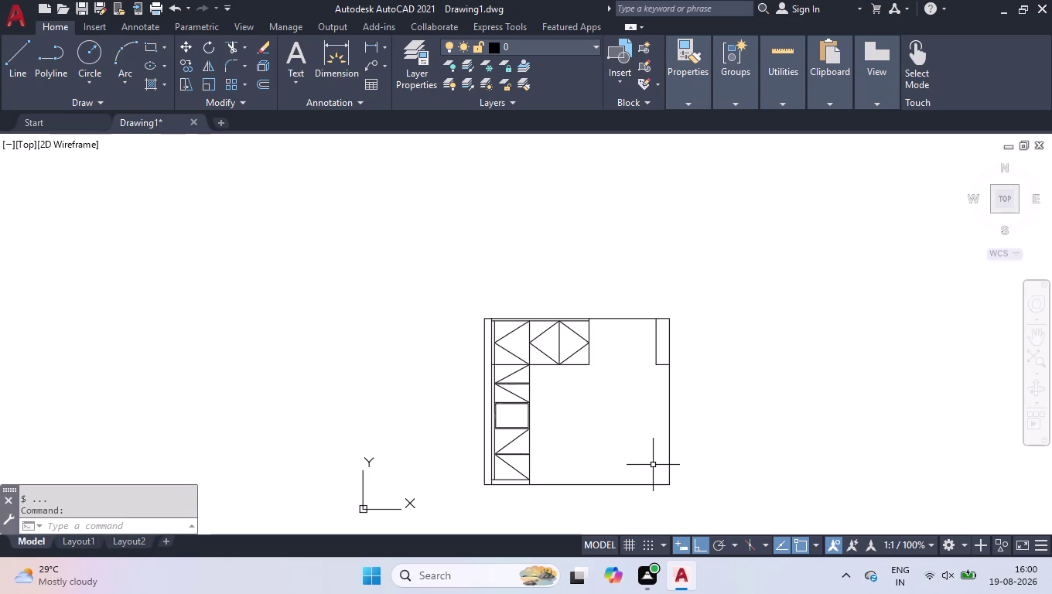
scroll(up, 3)
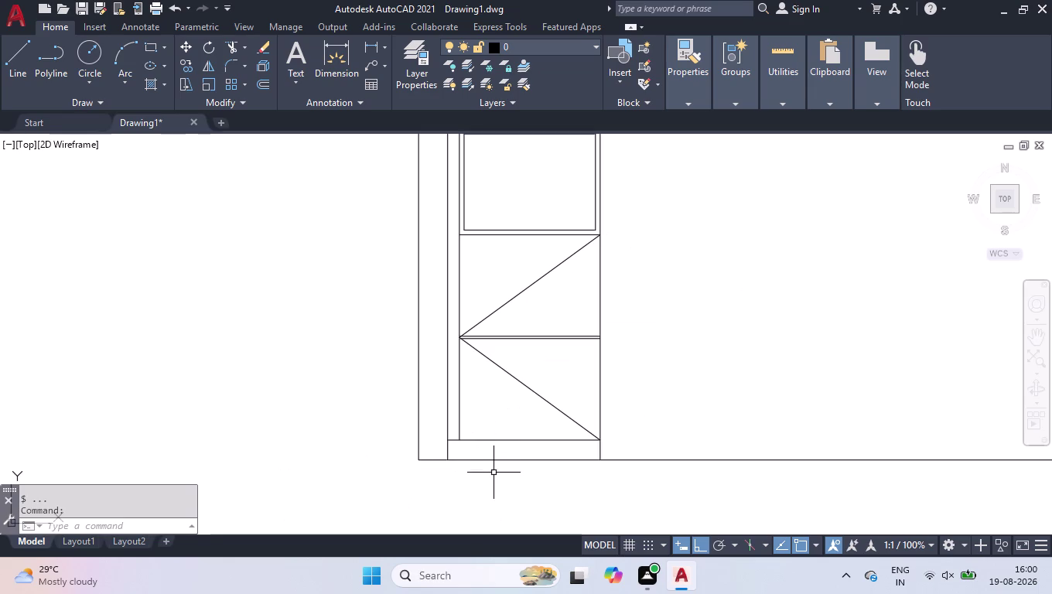
scroll(down, 3)
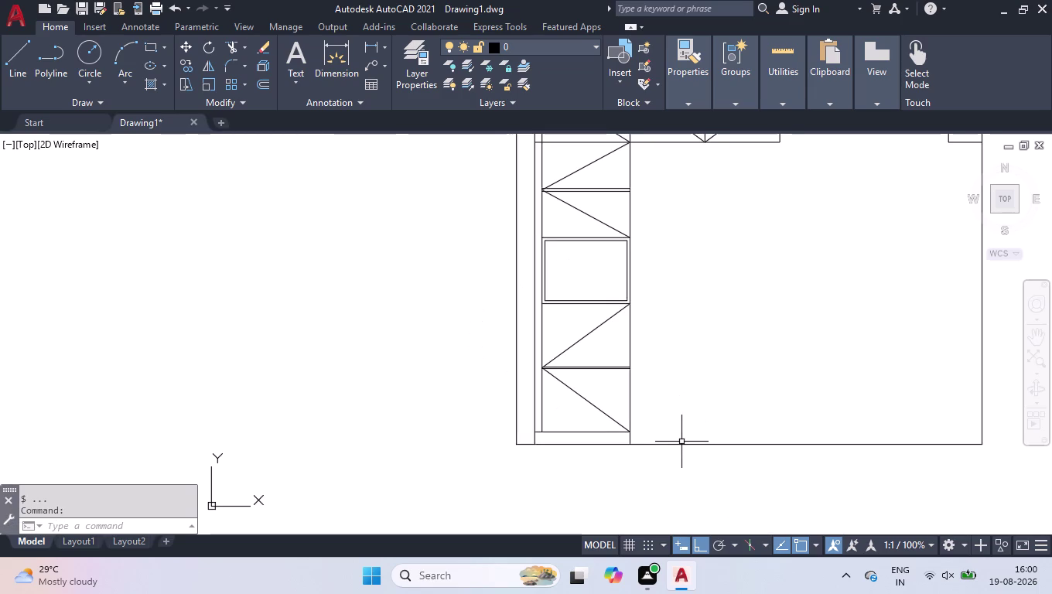
scroll(down, 3)
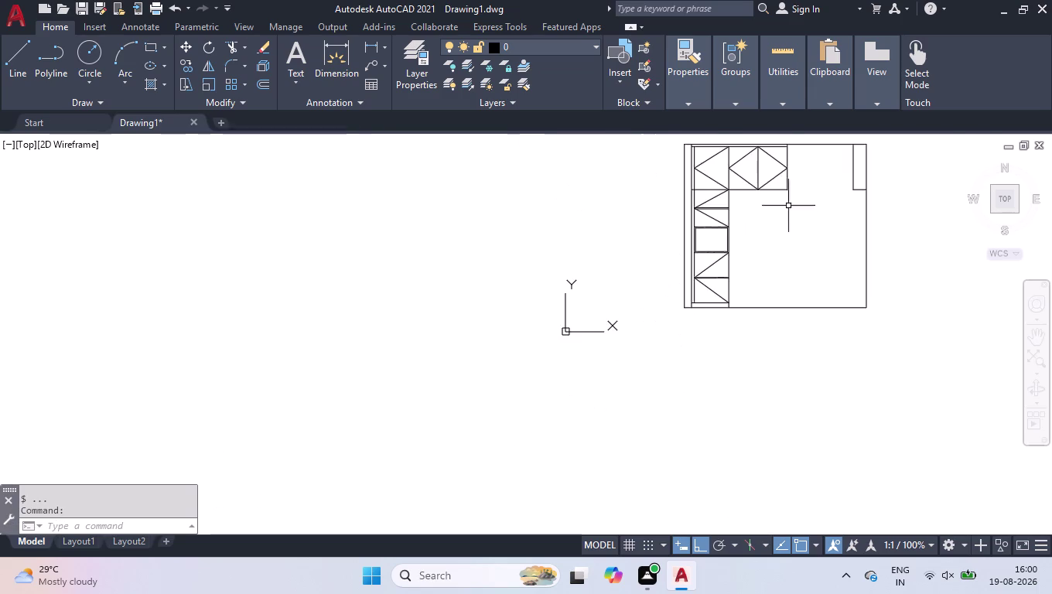
scroll(up, 3)
scroll(up, 3)
Place a 1021 linear dimension across the diamond doors' bottom corners and select it.
text(DLI)
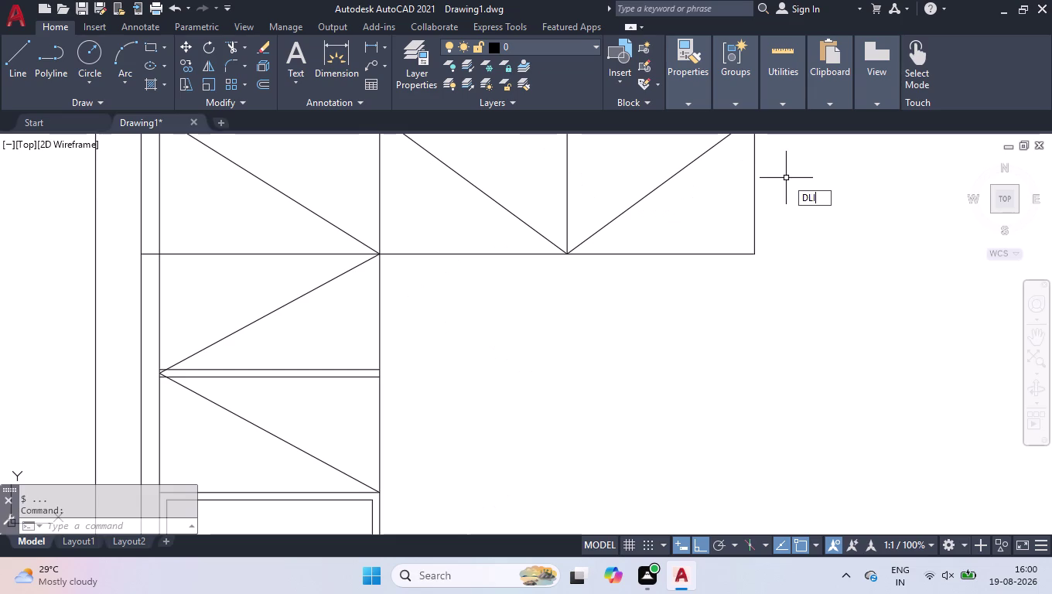
key(Return)
click(379, 254)
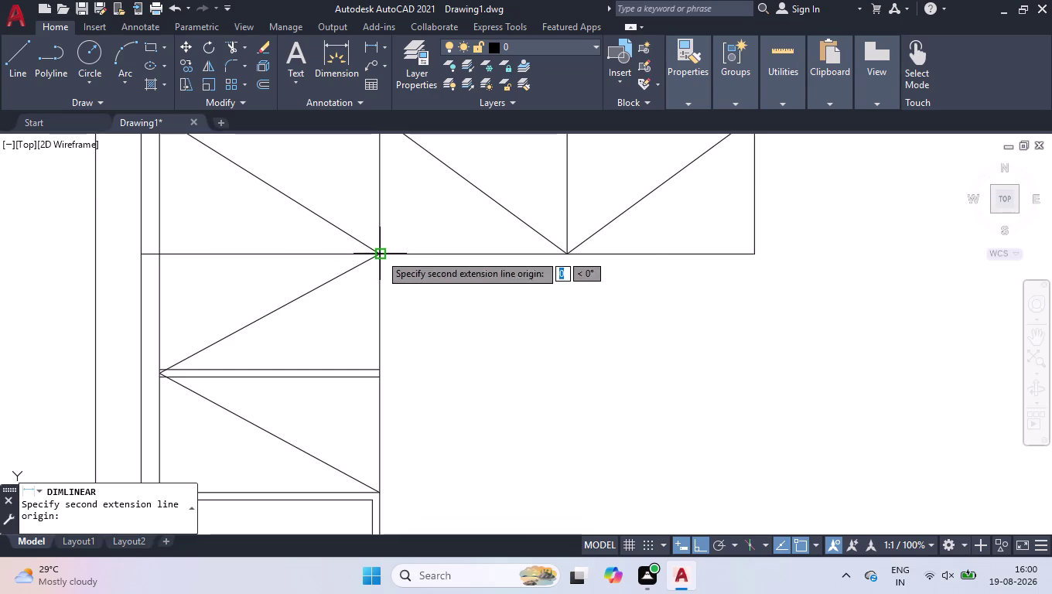
click(761, 257)
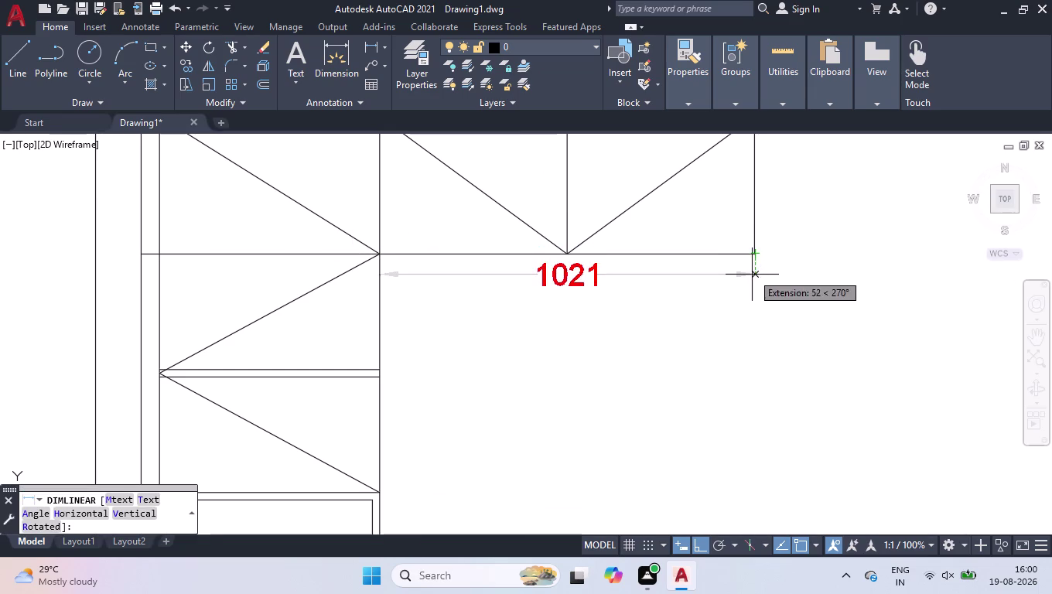
click(752, 275)
scroll(up, 3)
click(730, 282)
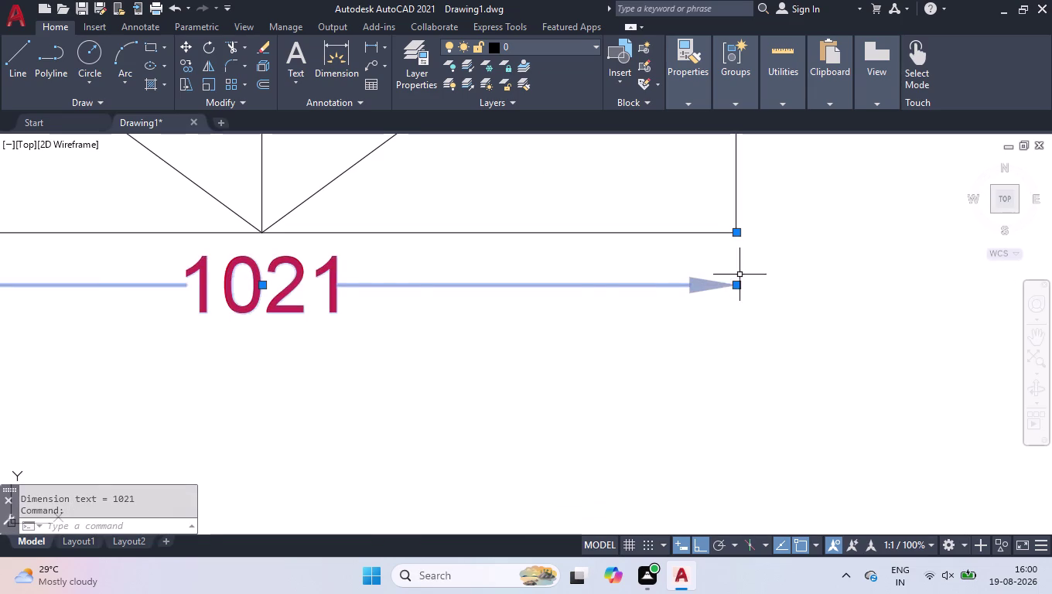
scroll(down, 3)
Delete the selected 1021 dimension.
scroll(up, 3)
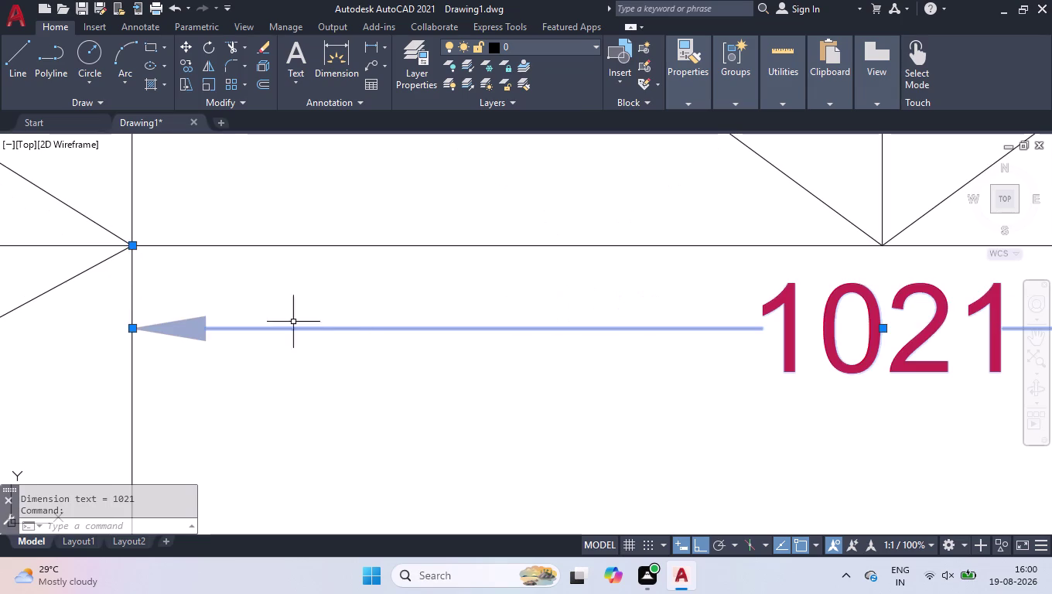
scroll(down, 3)
scroll(down, 3)
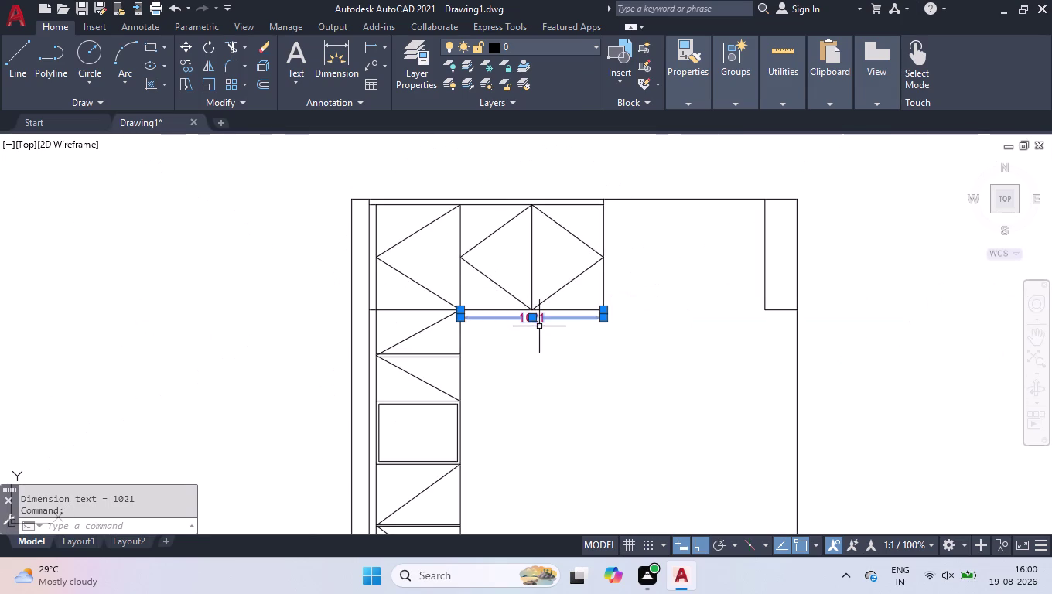
scroll(up, 3)
key(Delete)
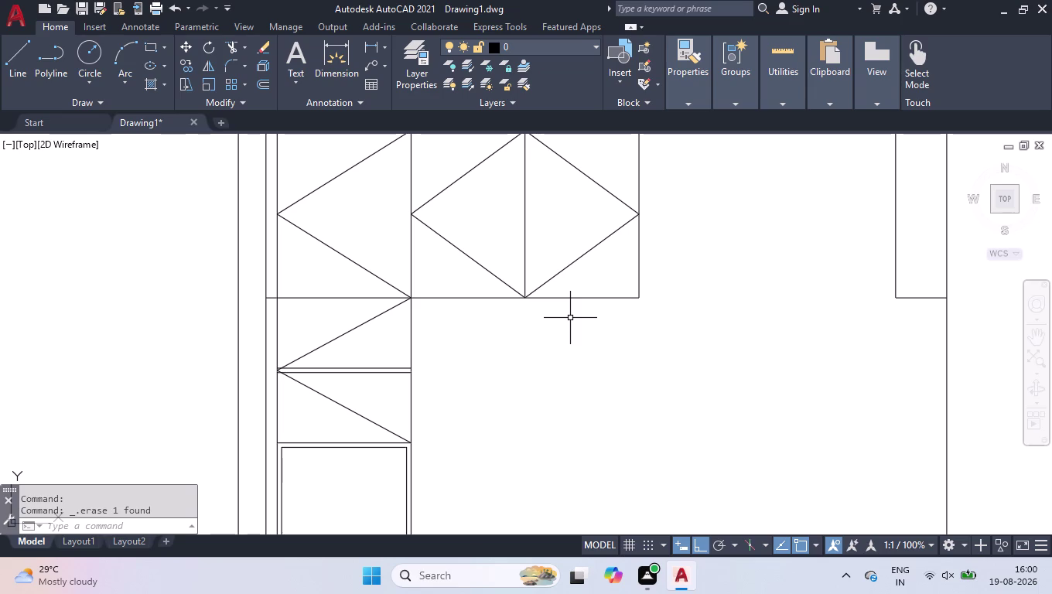
scroll(down, 3)
scroll(up, 3)
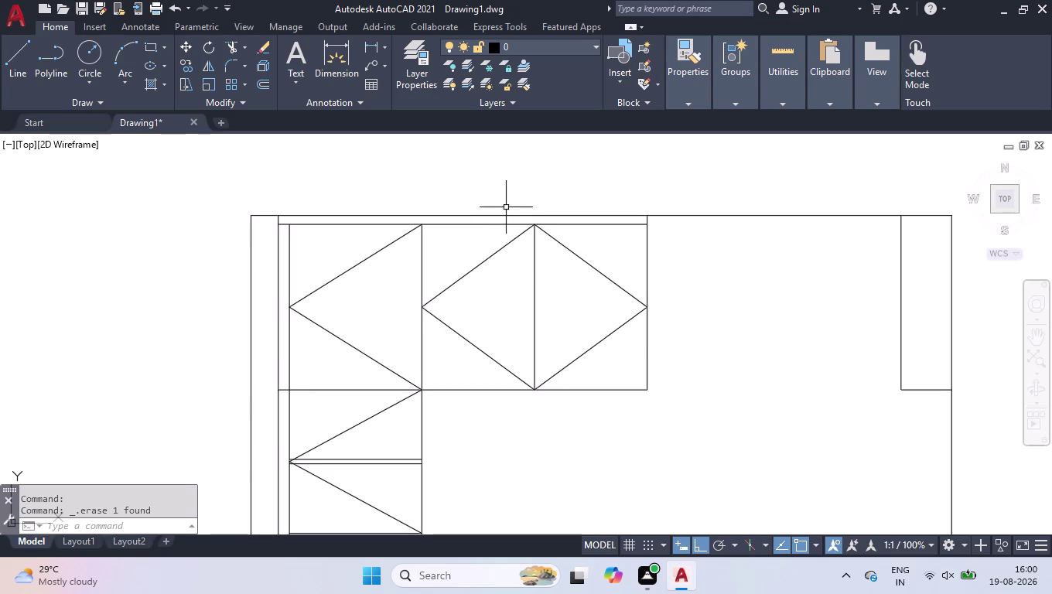
scroll(up, 3)
Add a 1021 linear dimension across the diamond doors' top corners, placed above the wardrobe.
text(DLI)
key(Return)
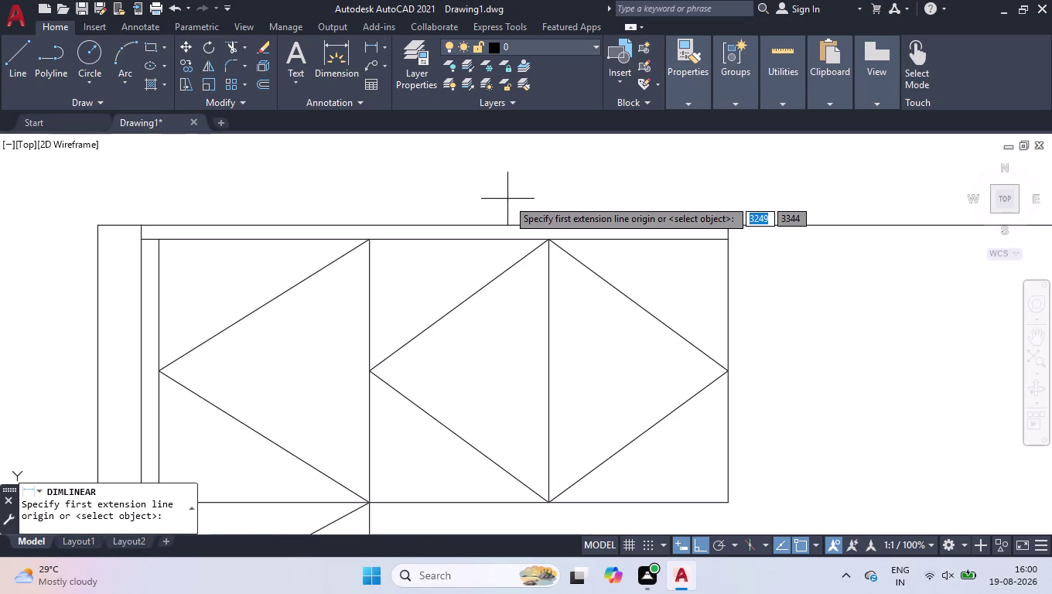
click(368, 240)
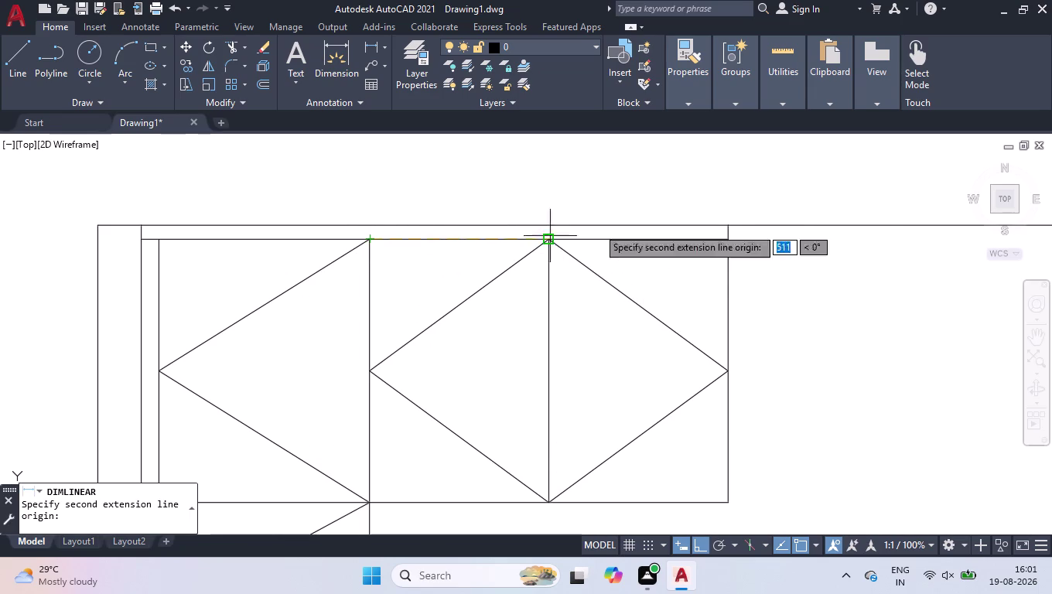
click(727, 240)
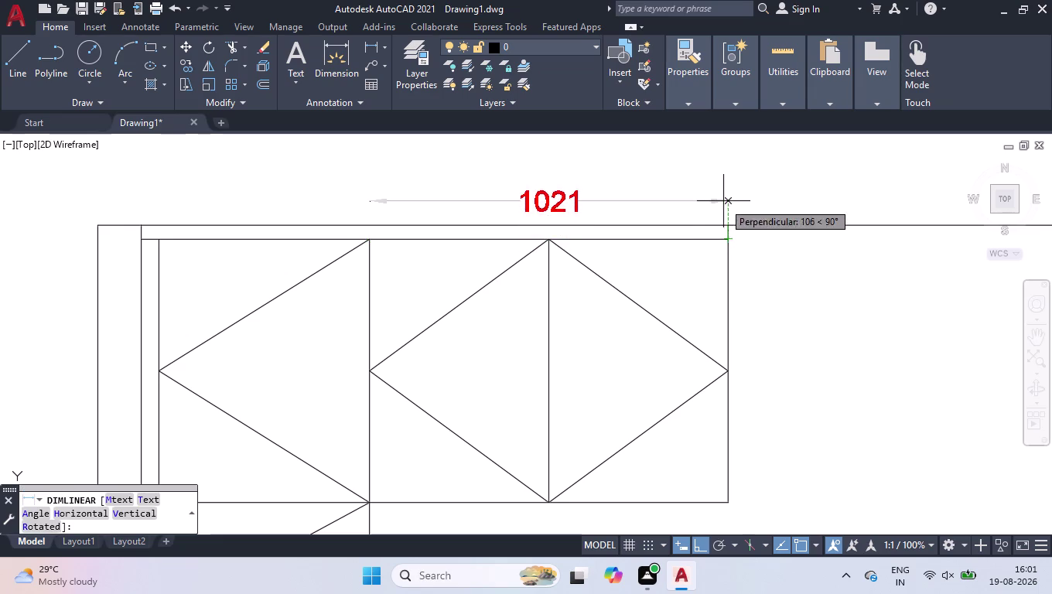
click(723, 201)
Crossing-select the right edge and the diamond's right tip lines.
click(782, 301)
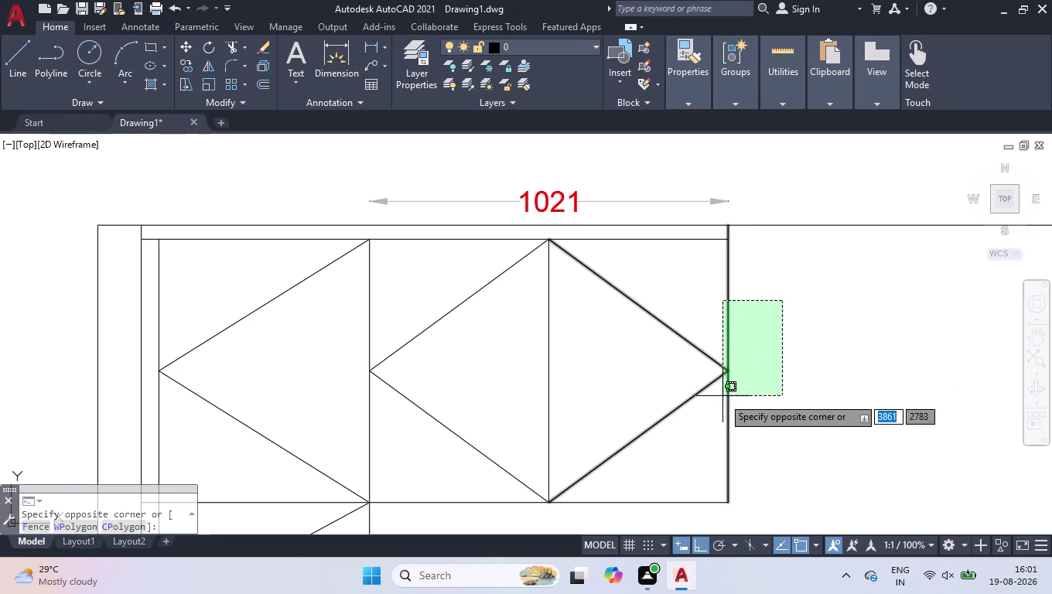
click(712, 408)
scroll(up, 3)
Shift the doors' right edge 21 units left and move the diamond's right tip inward.
scroll(up, 3)
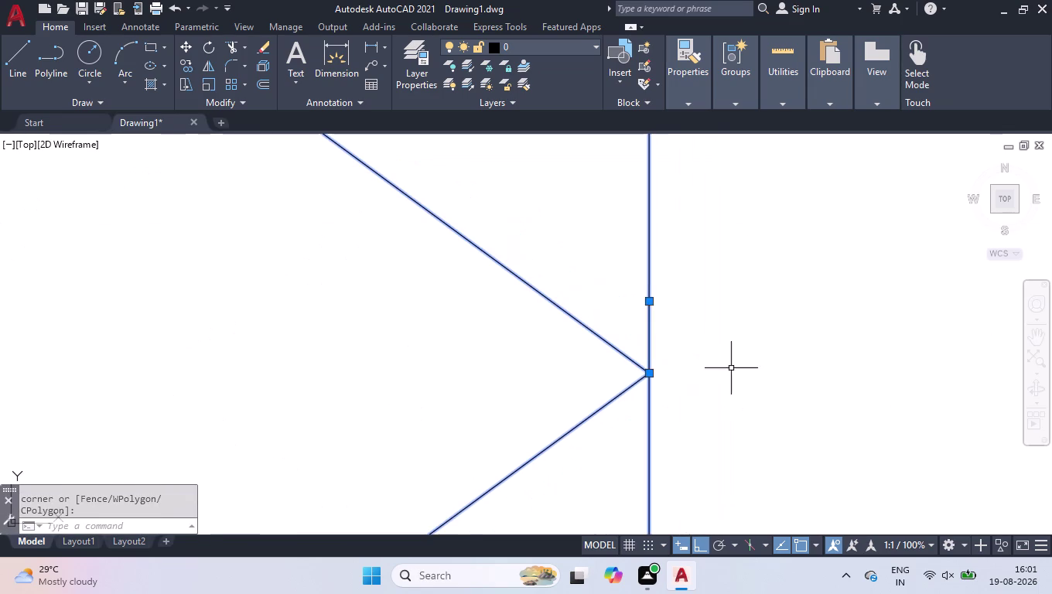
click(651, 302)
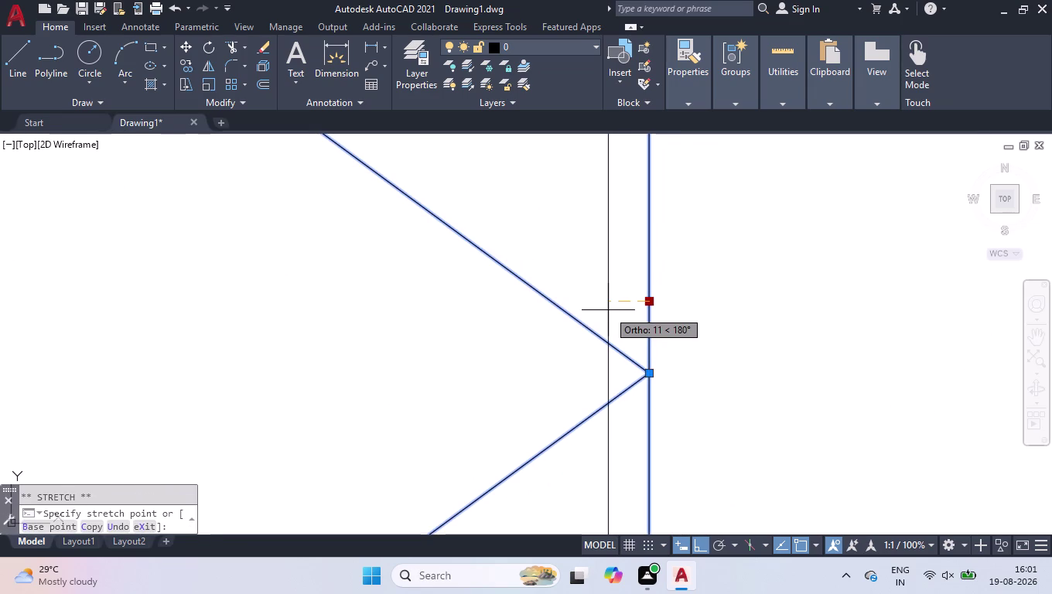
text(21)
key(Return)
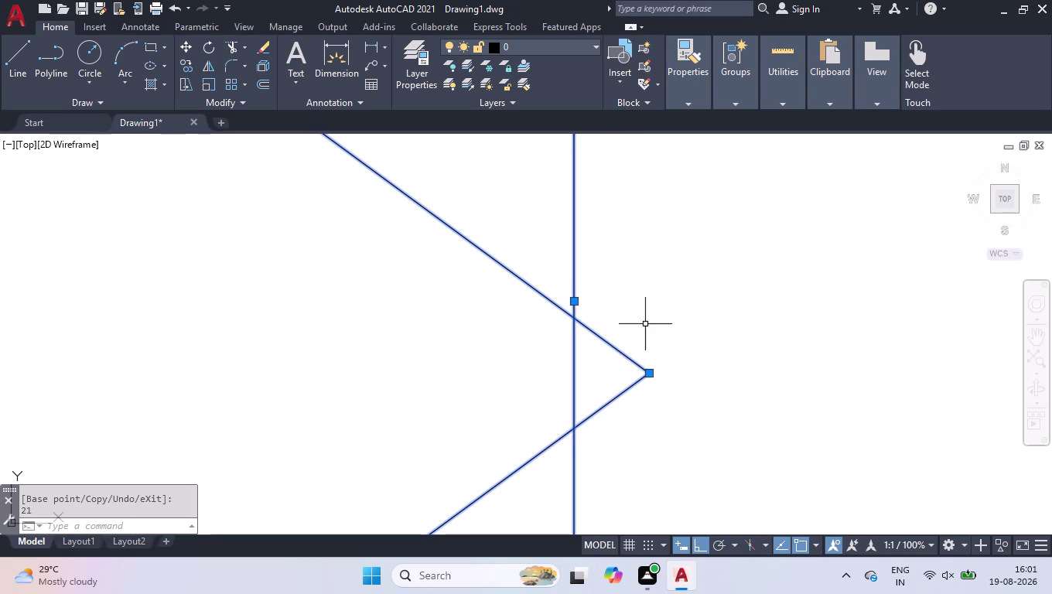
click(648, 375)
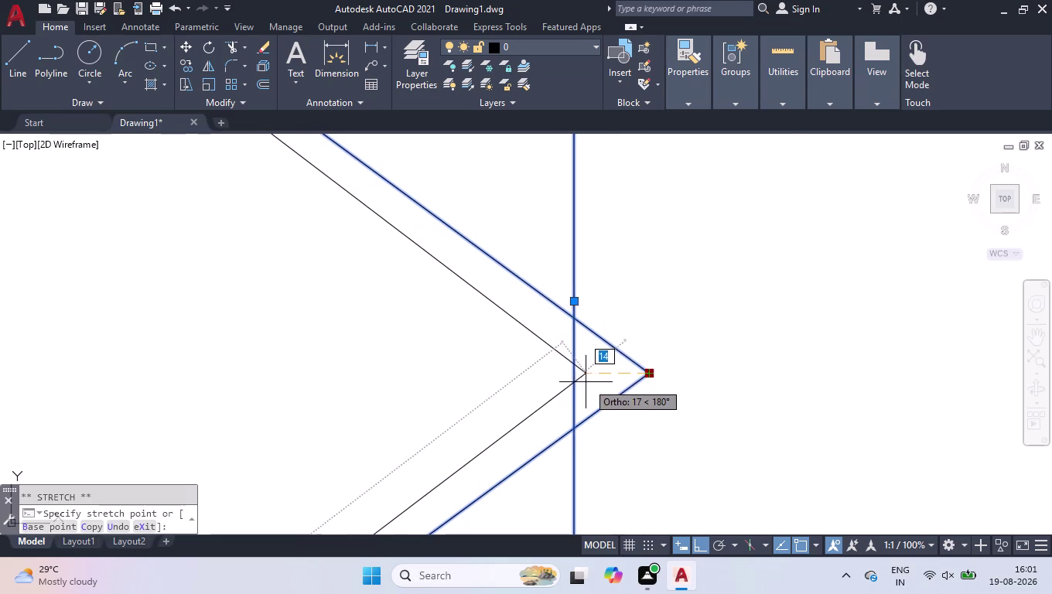
click(576, 376)
scroll(down, 3)
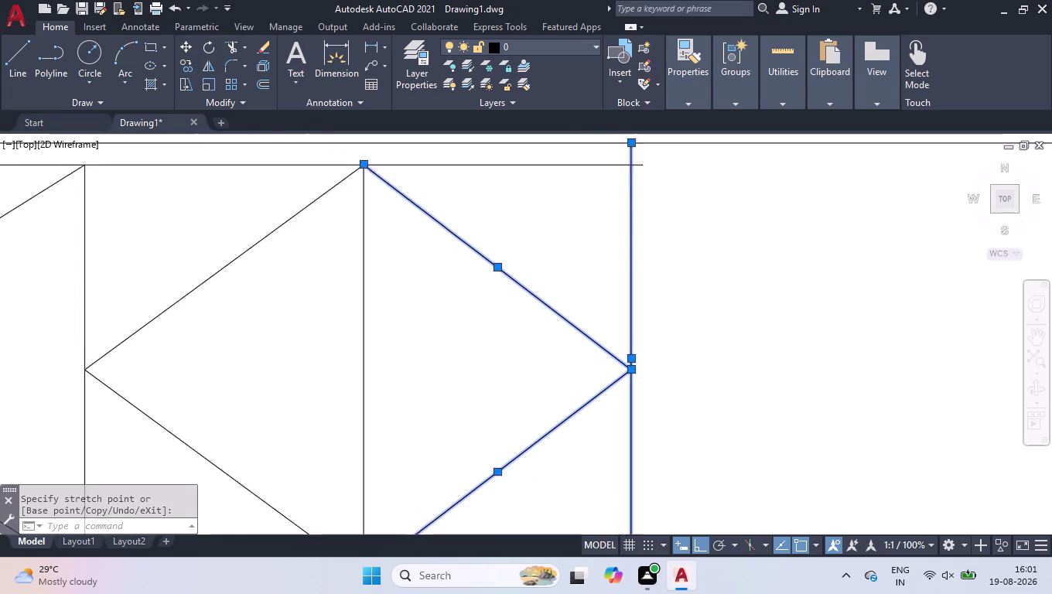
click(718, 297)
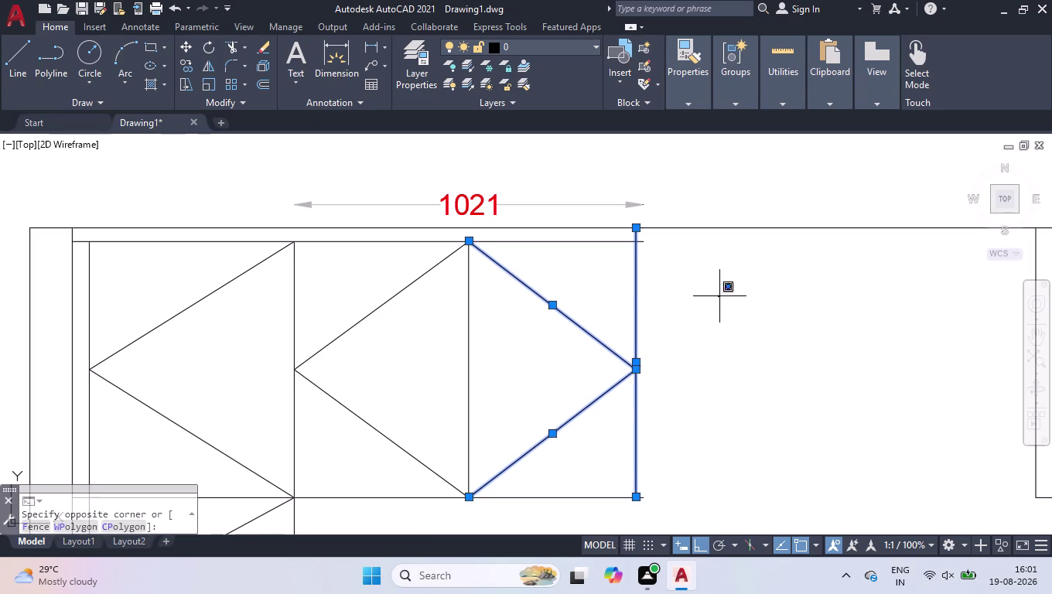
click(569, 431)
Snap the dimension's right endpoint to the panel corner so it reads 1000.
click(632, 201)
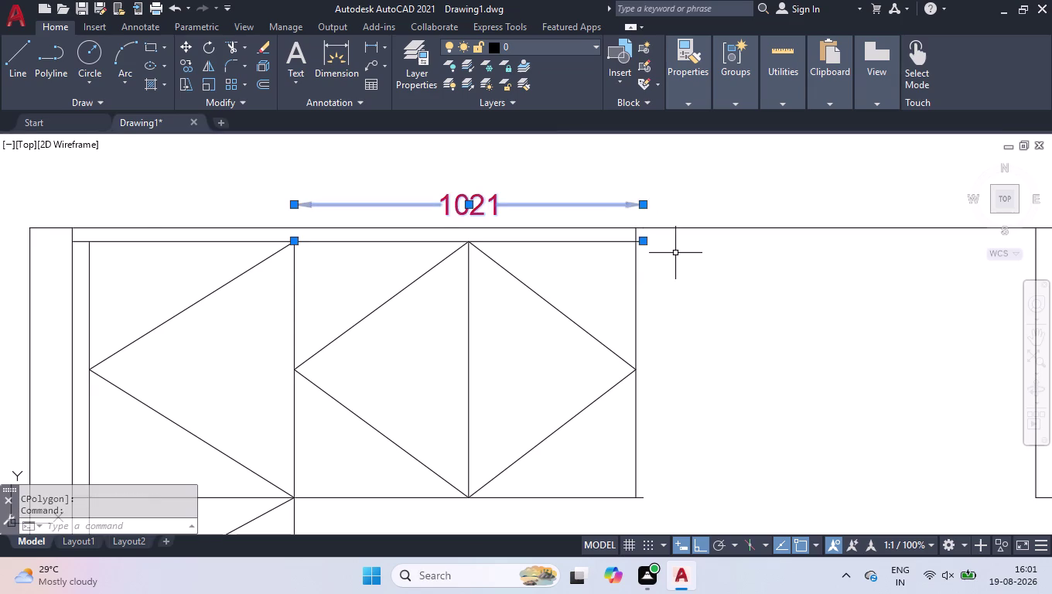
scroll(up, 3)
click(534, 211)
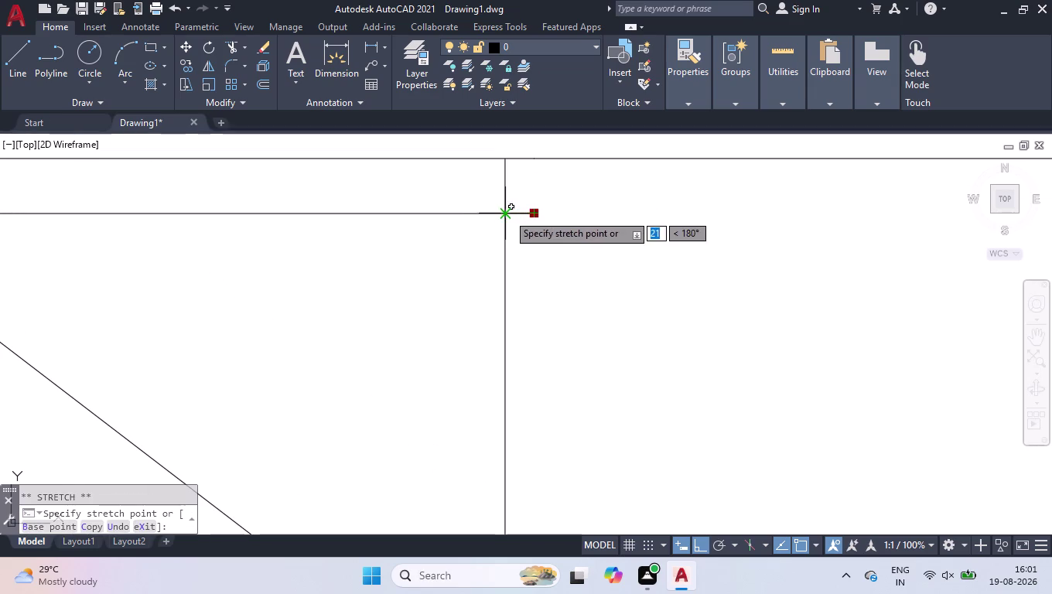
click(507, 213)
scroll(down, 3)
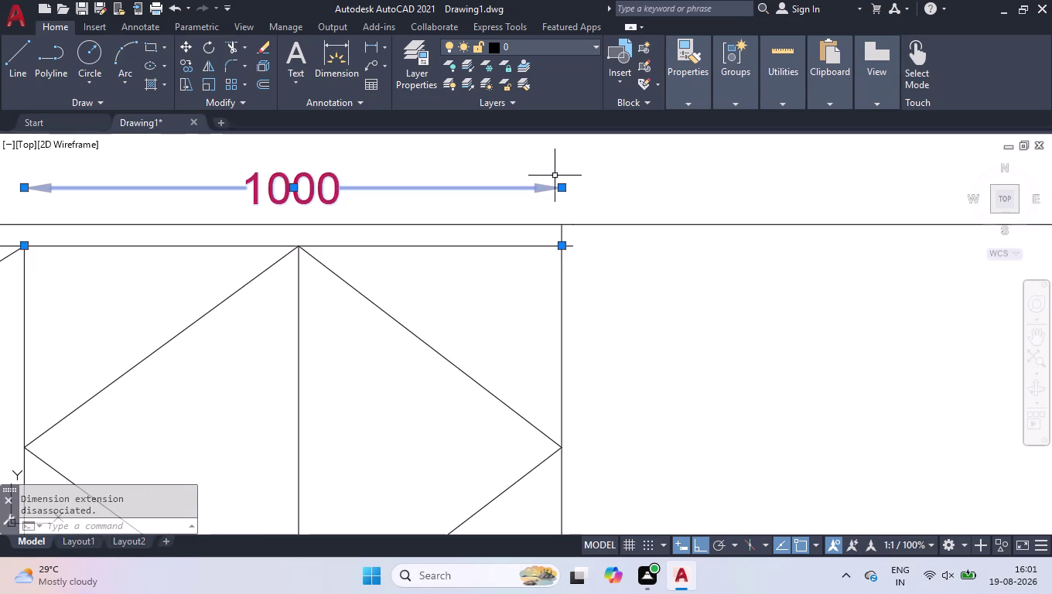
click(521, 140)
click(420, 271)
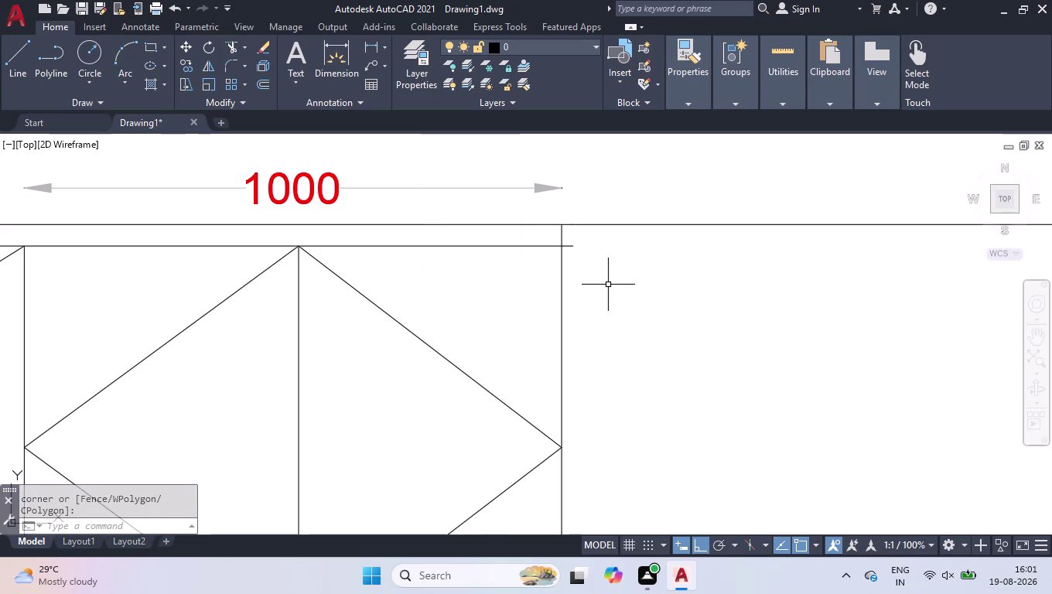
scroll(down, 3)
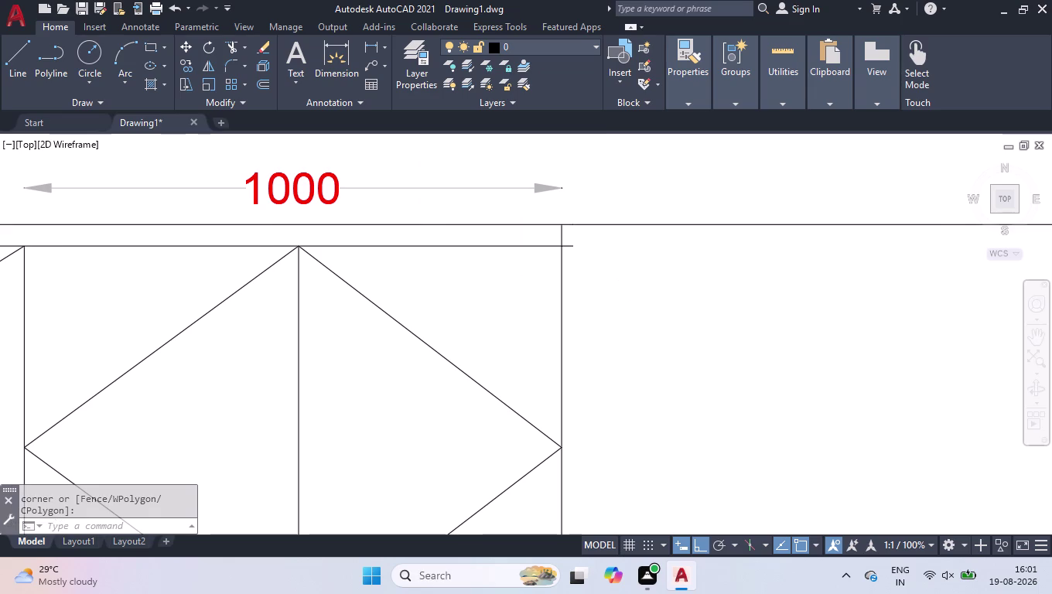
Trim both overhanging ends of the top cabinet lines with TR.
text(TR)
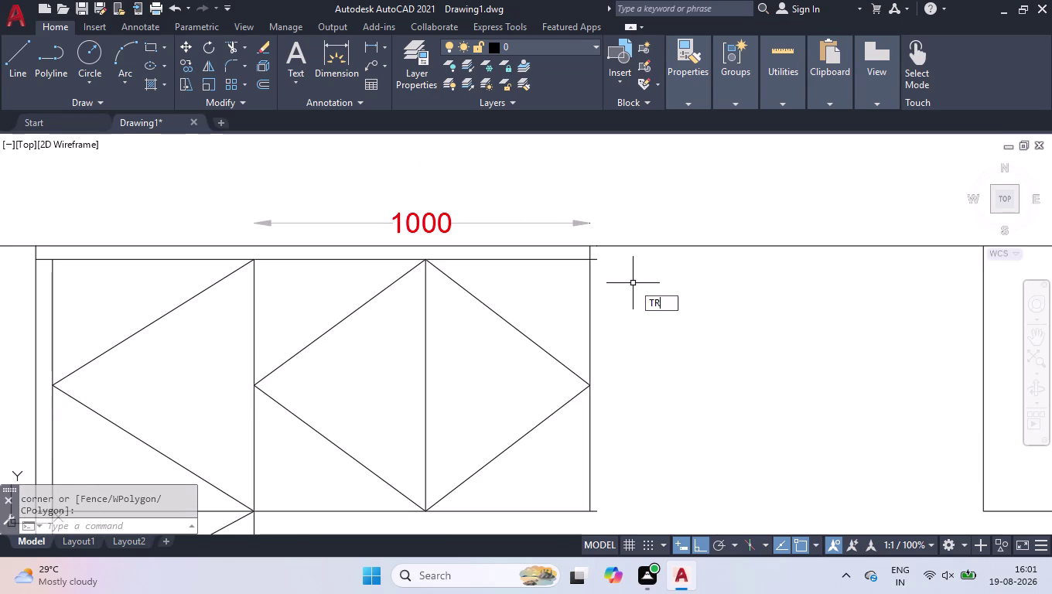
key(Return)
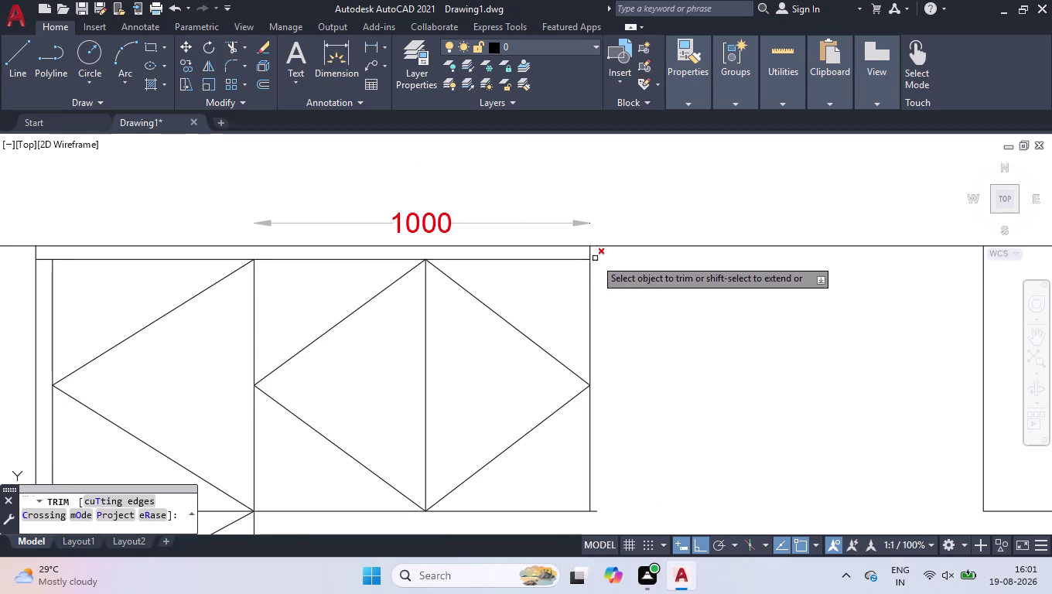
click(596, 258)
click(595, 512)
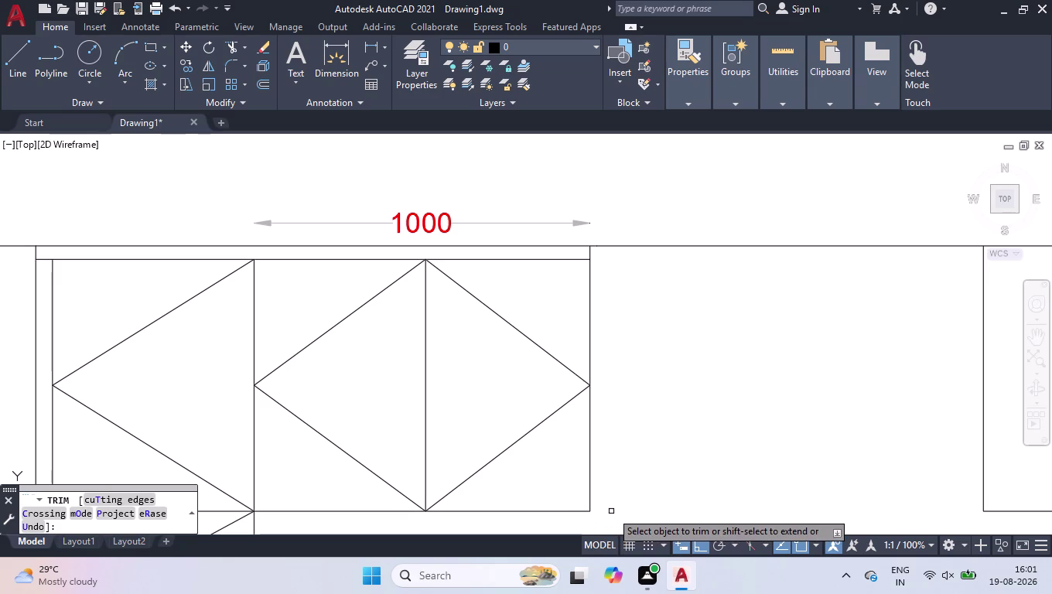
key(Return)
Delete the 1000 width dimension.
click(421, 218)
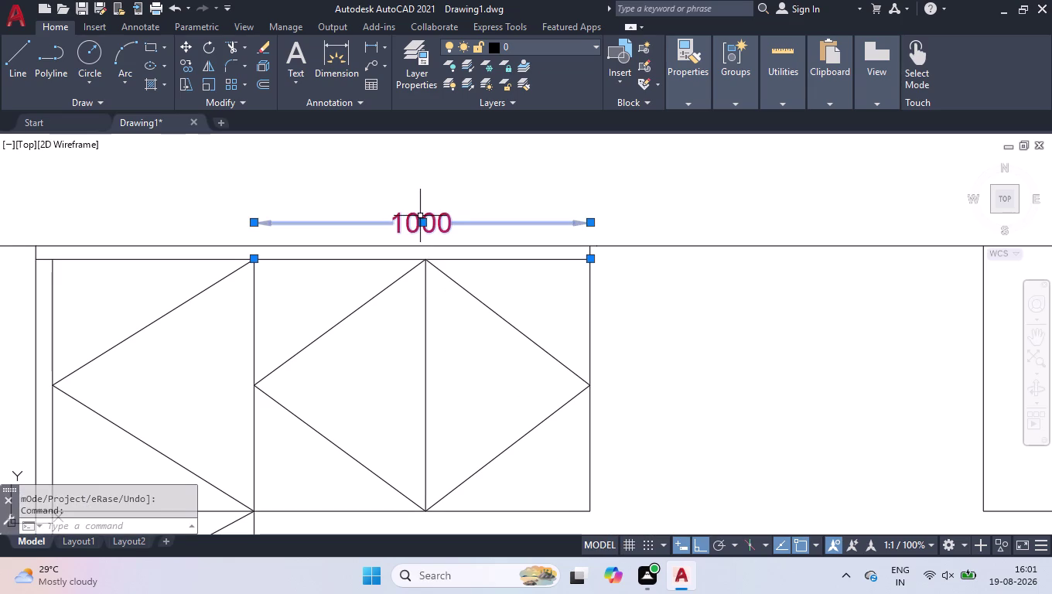
key(Delete)
scroll(down, 3)
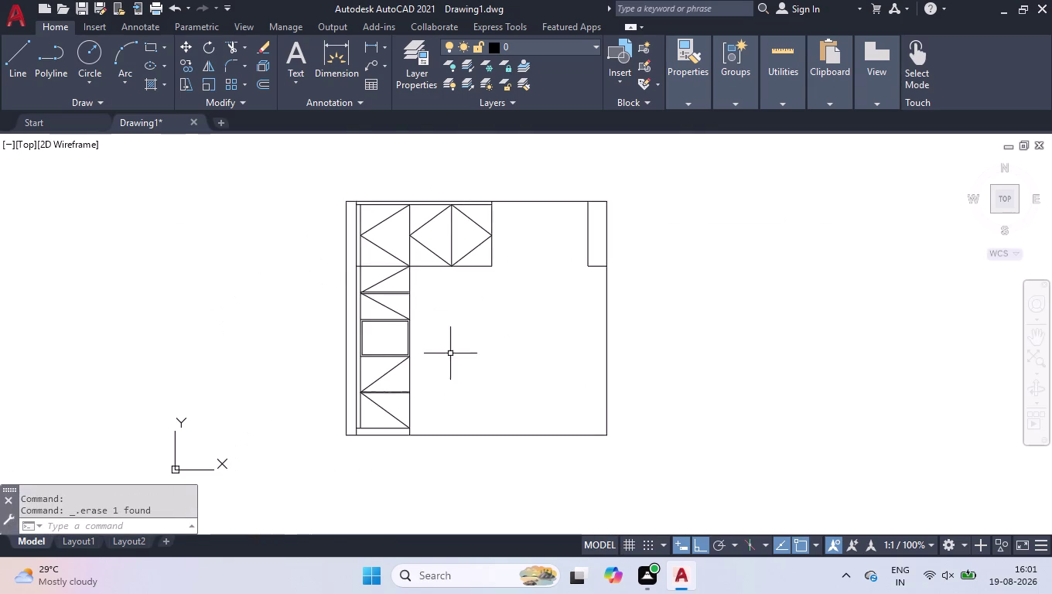
scroll(up, 3)
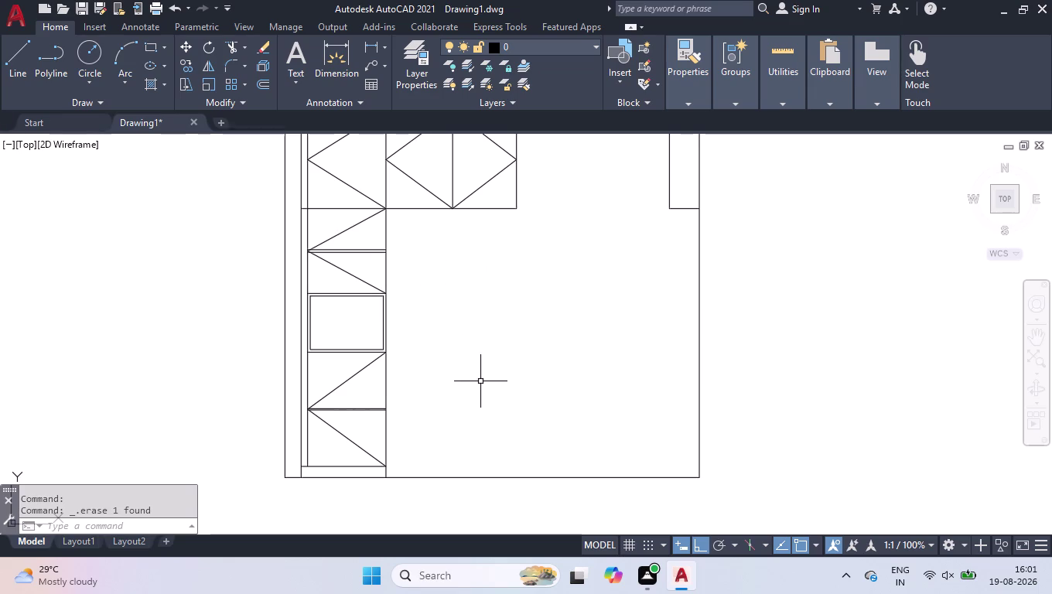
scroll(down, 3)
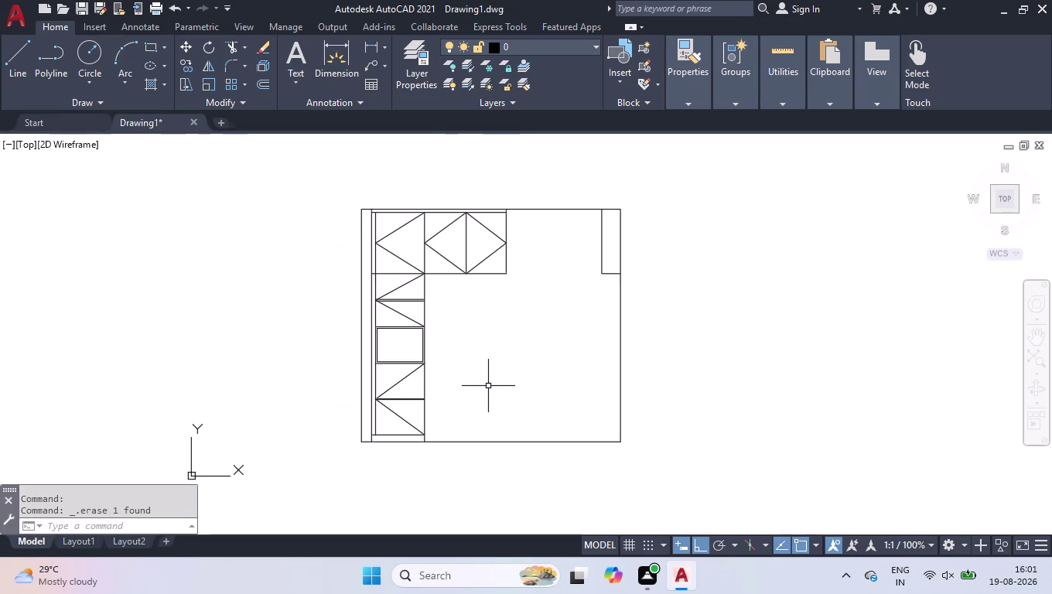
click(149, 84)
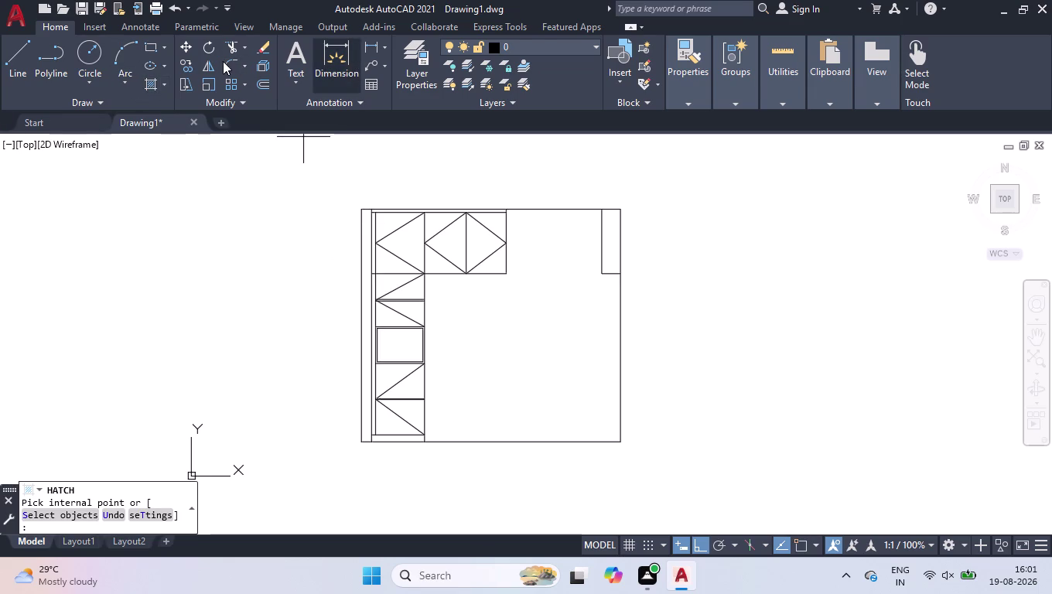
Hatch the tall left side panel with the ANSI31 diagonal pattern at scale 6.
click(320, 72)
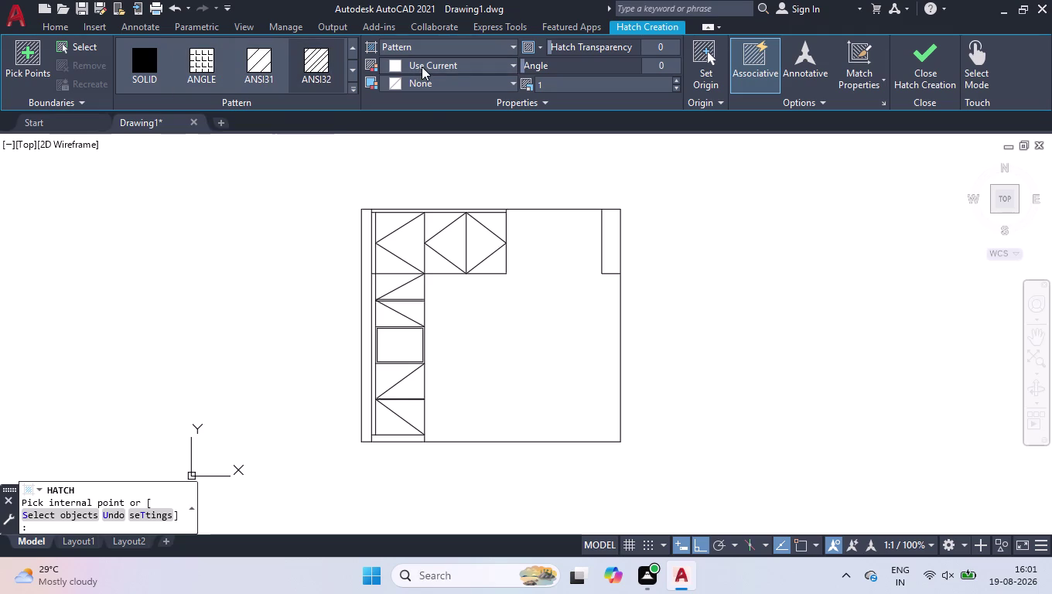
click(366, 232)
click(559, 87)
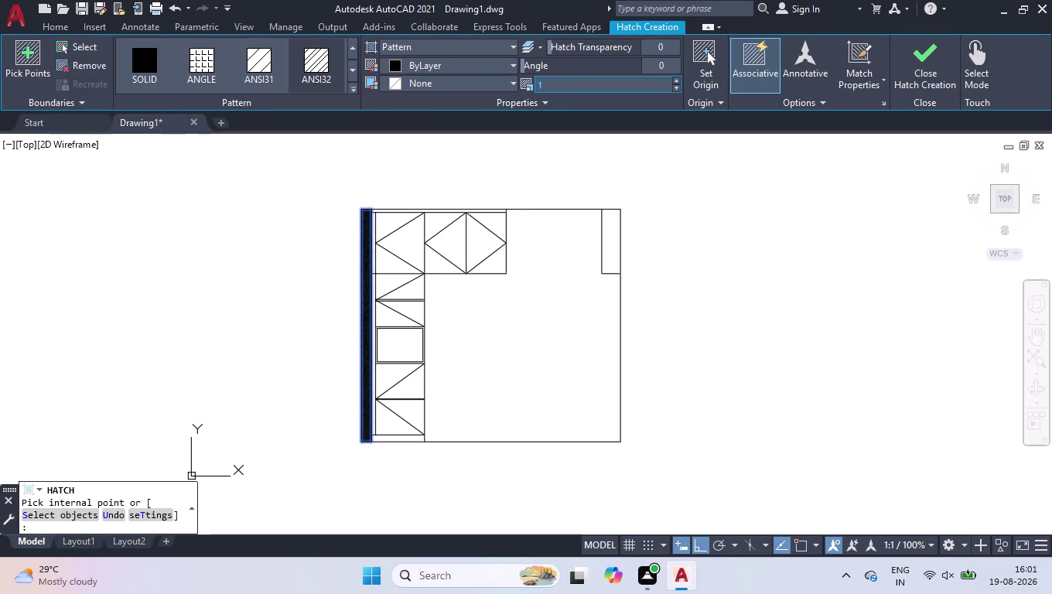
key(6)
key(Return)
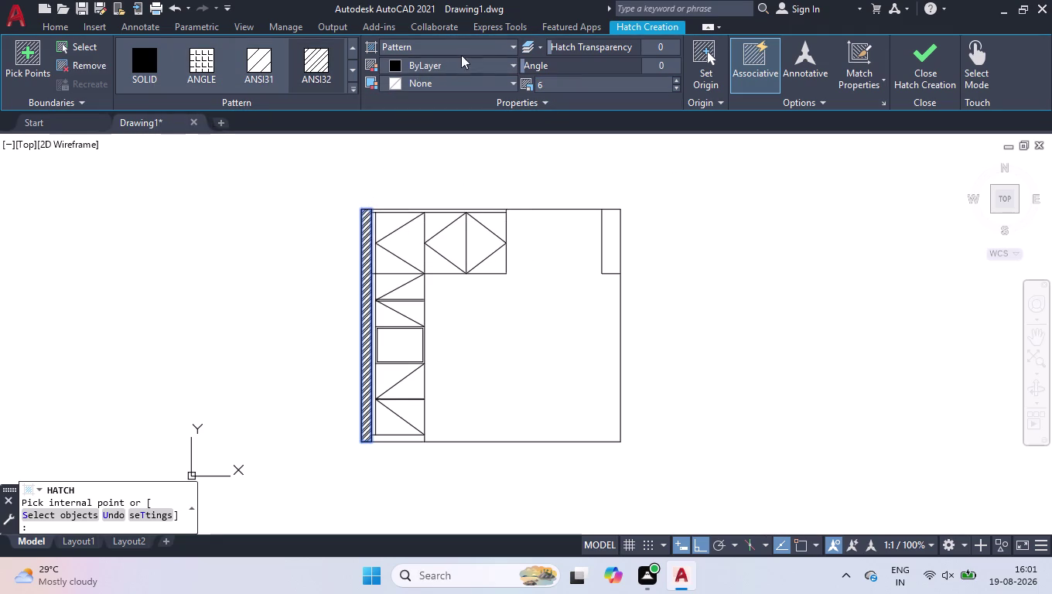
Set the hatch angle to 67 and also fill the narrow upper-right panel.
scroll(up, 3)
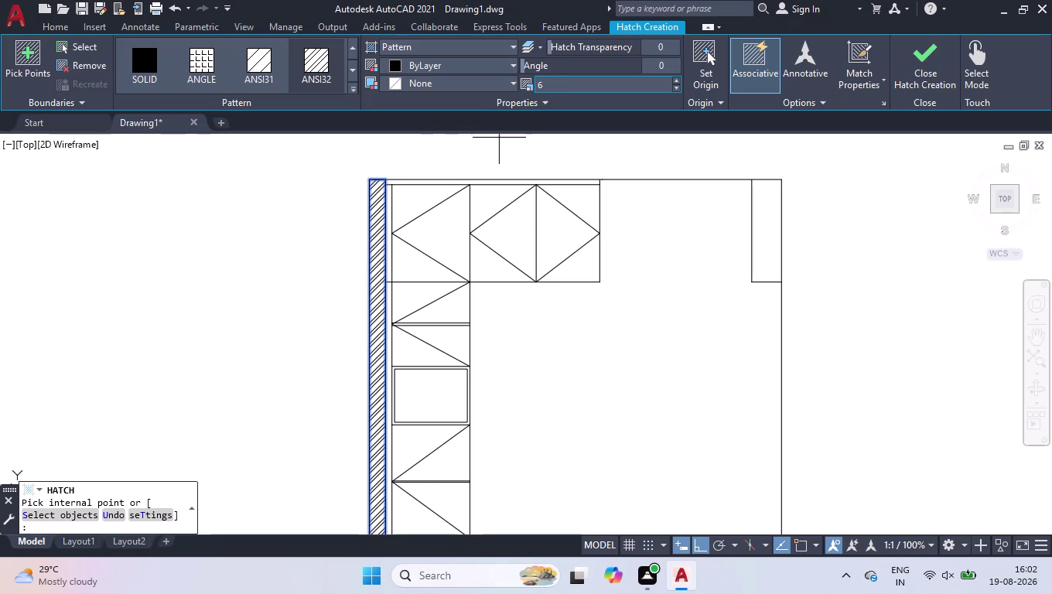
drag(553, 62, 580, 65)
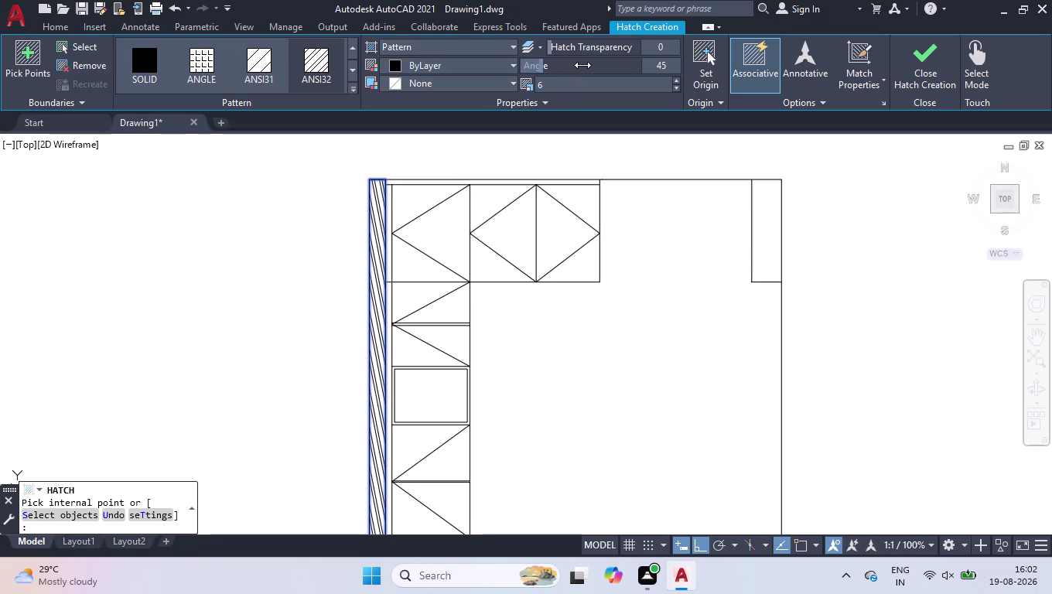
drag(581, 65, 585, 65)
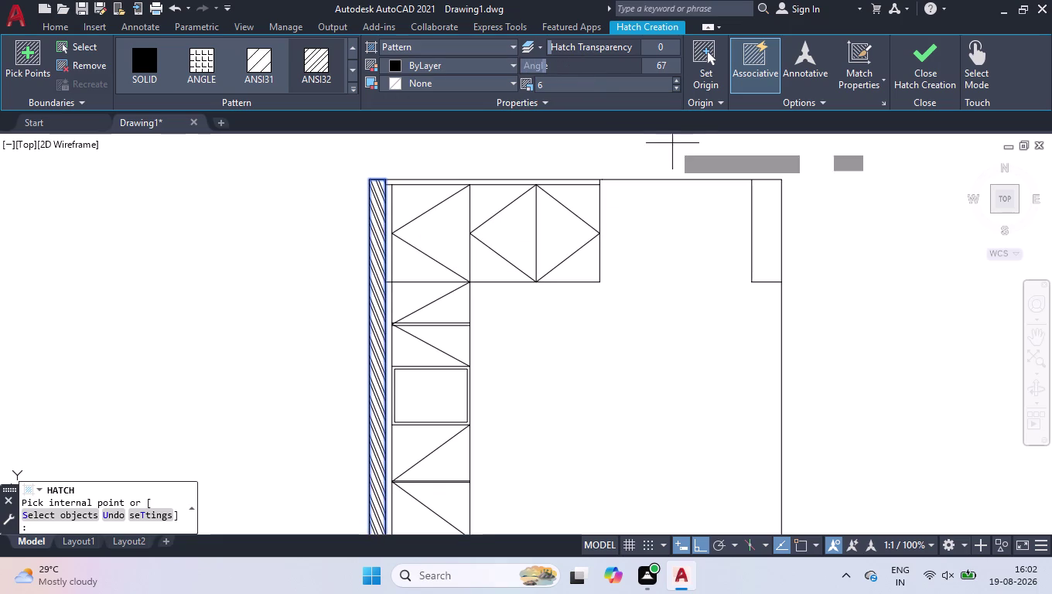
click(763, 221)
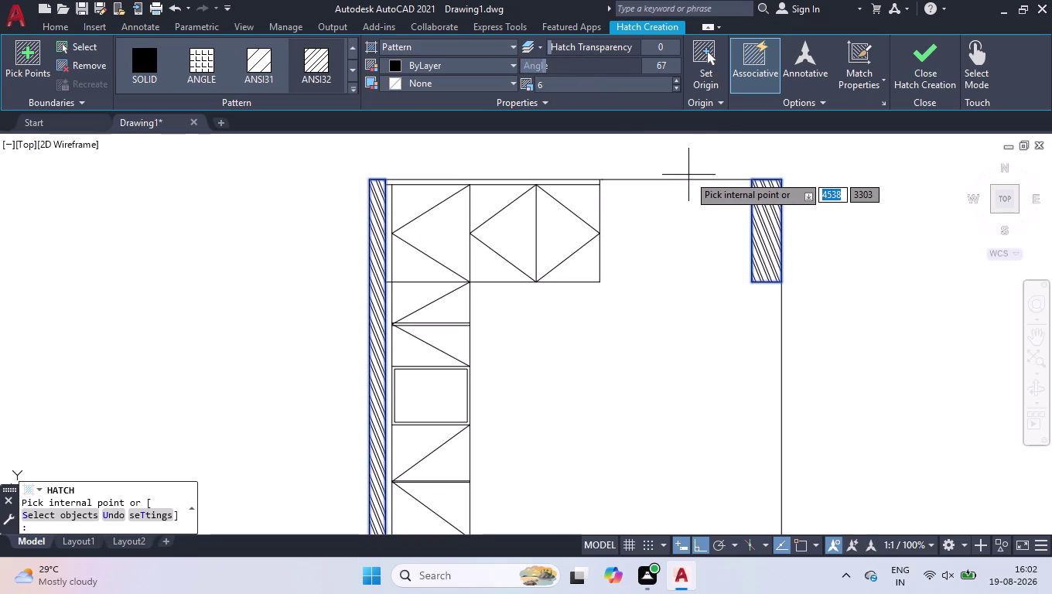
key(Return)
scroll(down, 3)
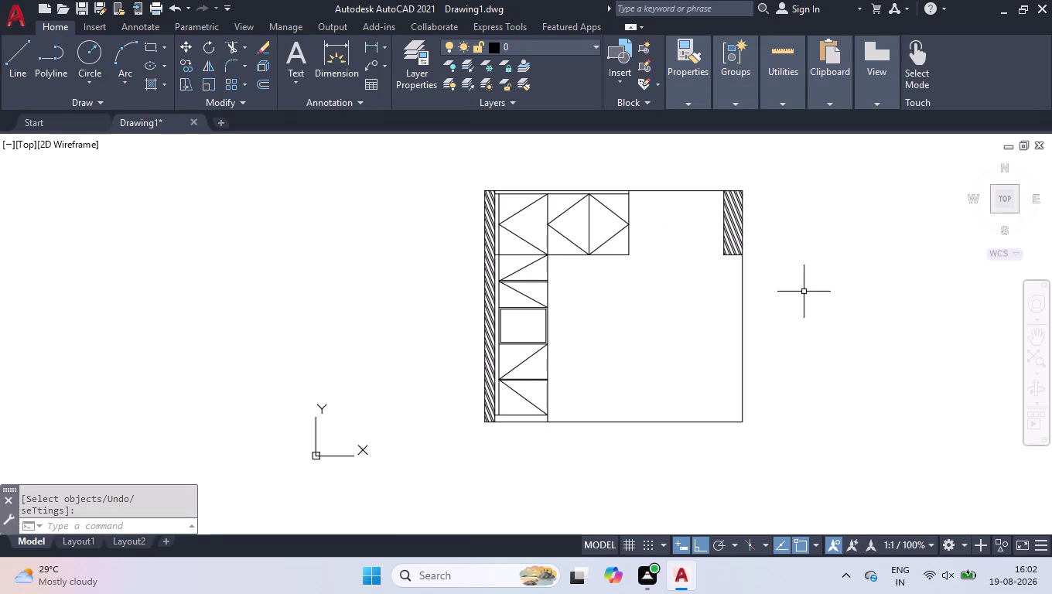
scroll(up, 3)
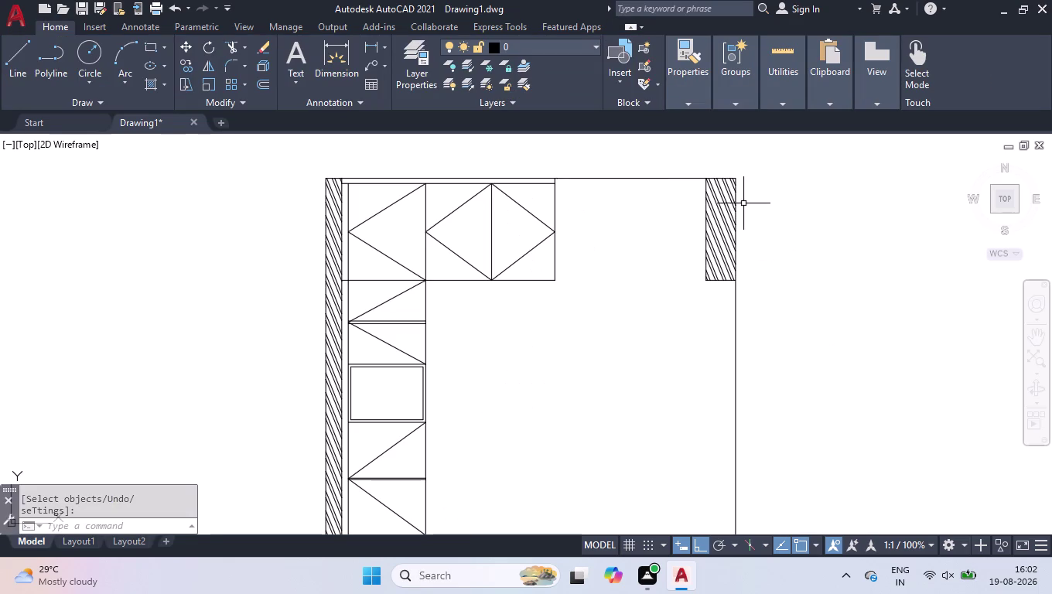
scroll(down, 3)
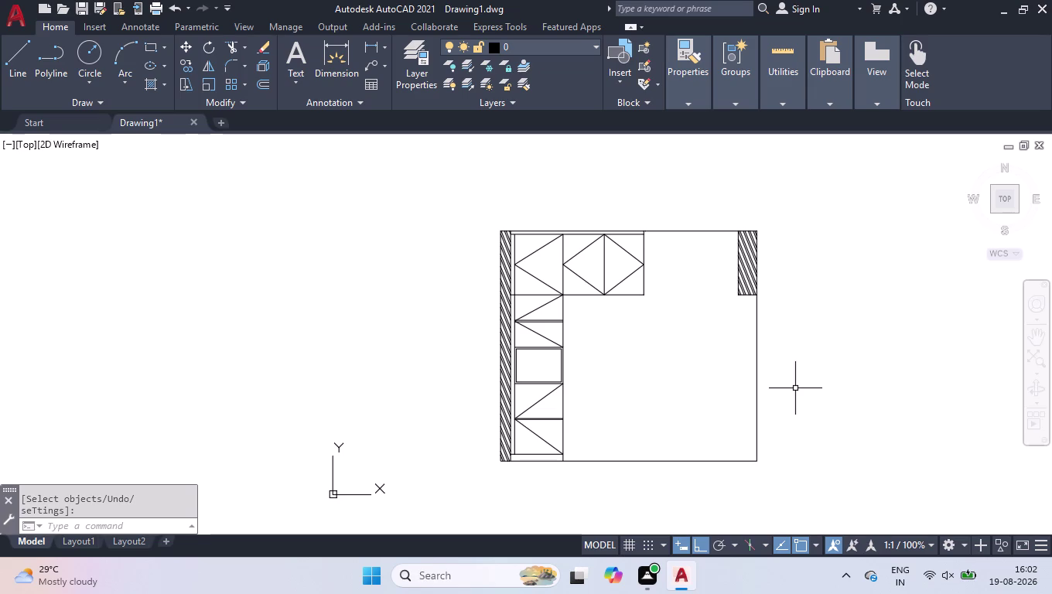
key(l)
key(Return)
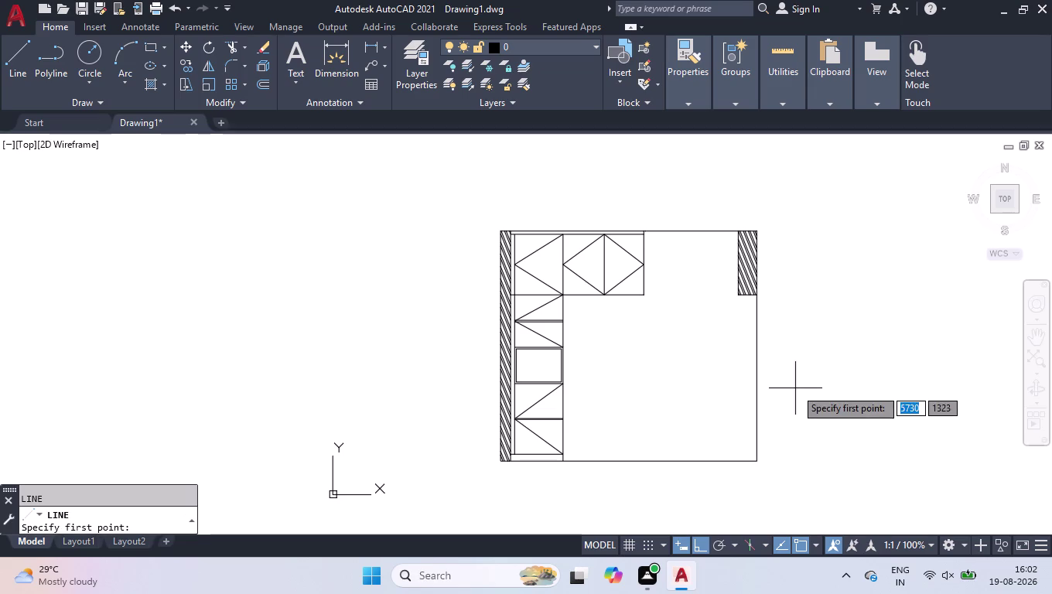
click(757, 464)
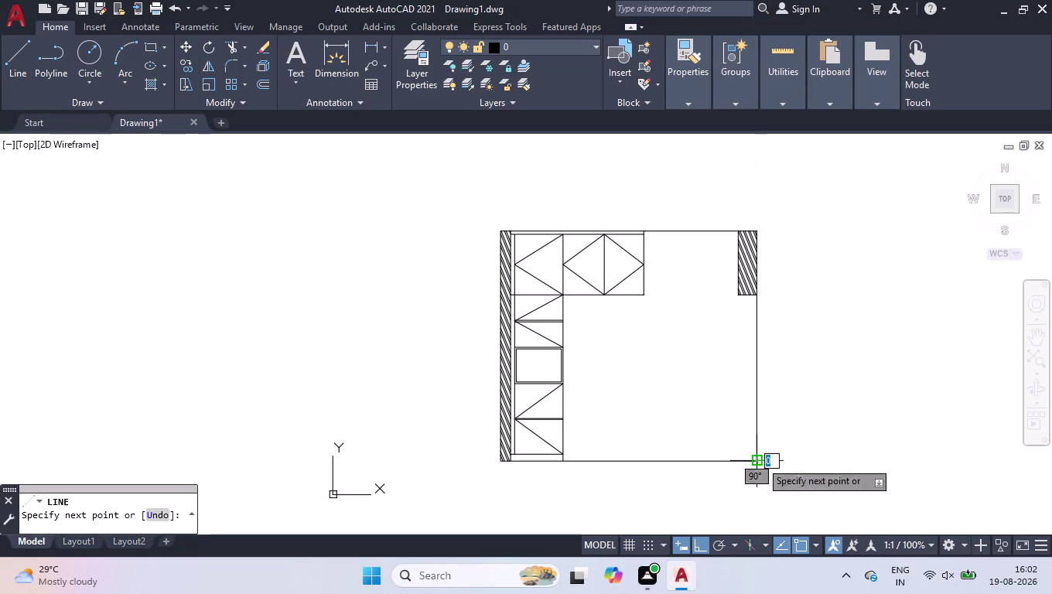
key(Return)
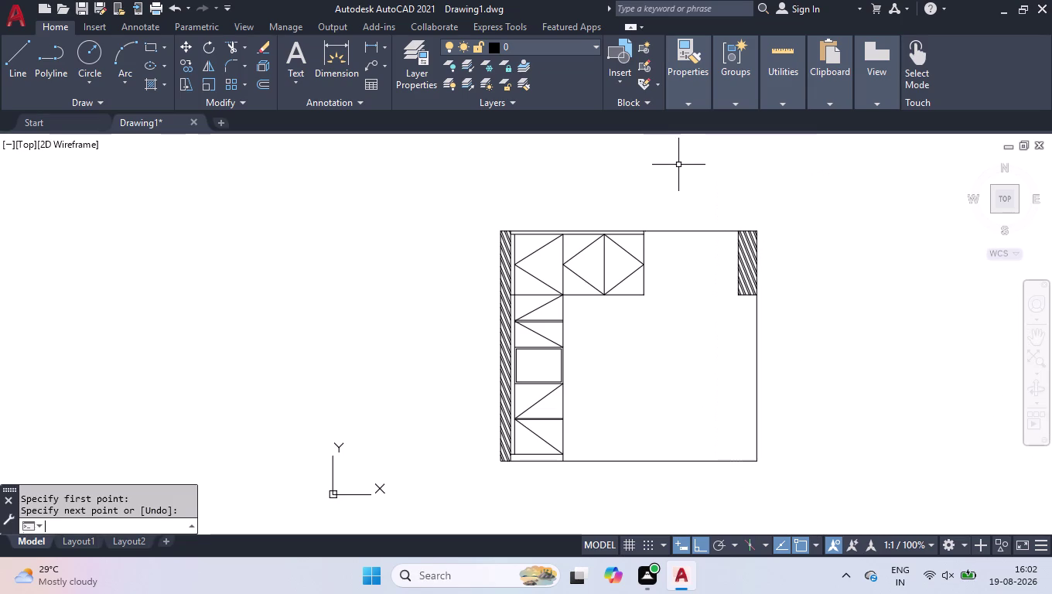